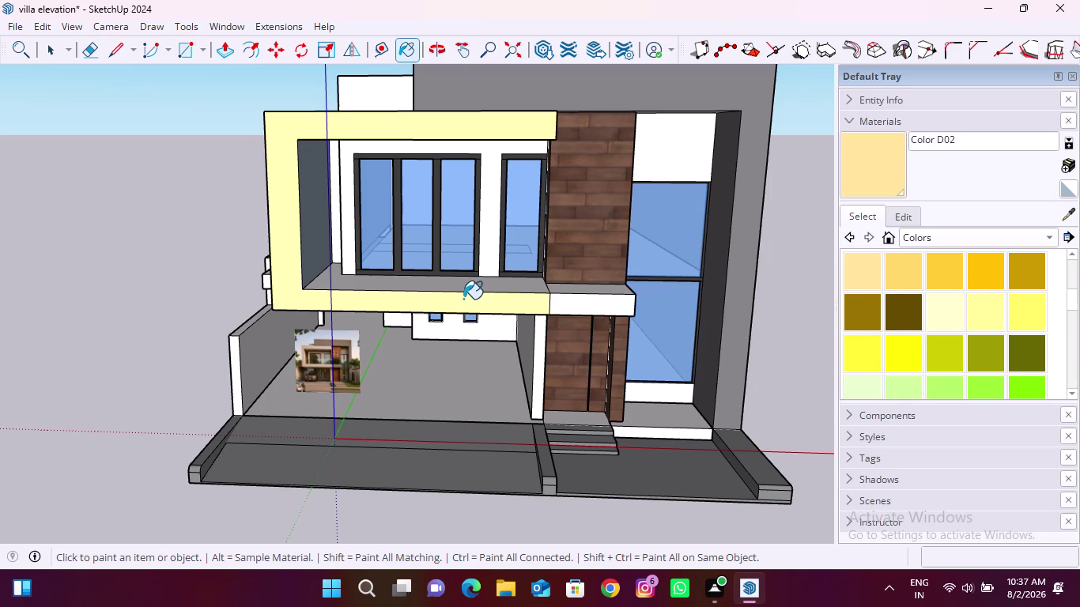
Switch to the Colors collection and try pale orange, then cream, on the front frame.
click(939, 313)
click(503, 301)
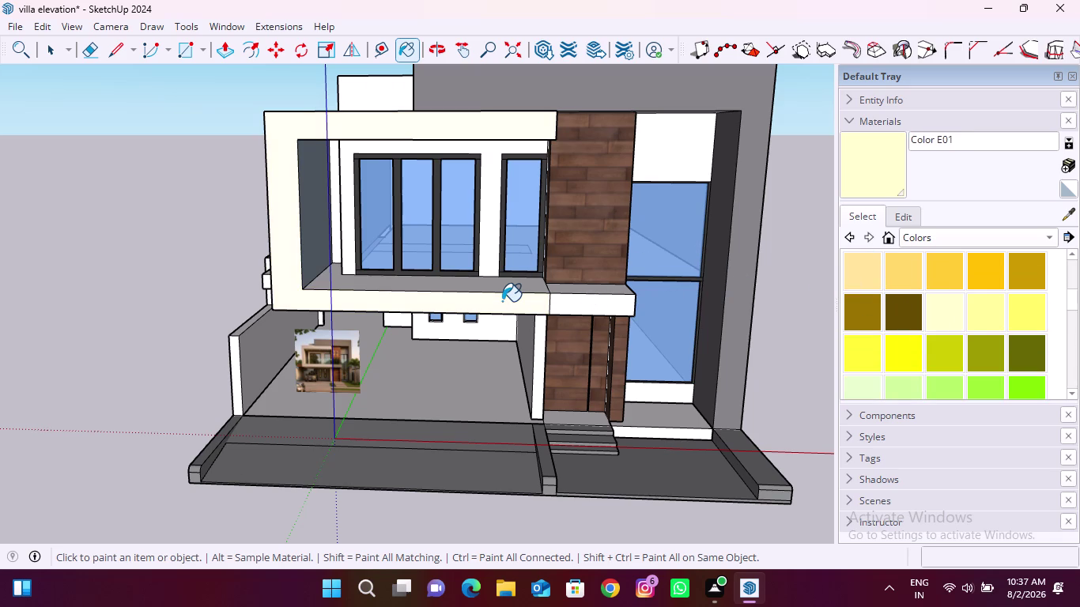
Paint the upper-floor front frame light yellow, then pick a medium grey colour.
click(971, 315)
click(987, 325)
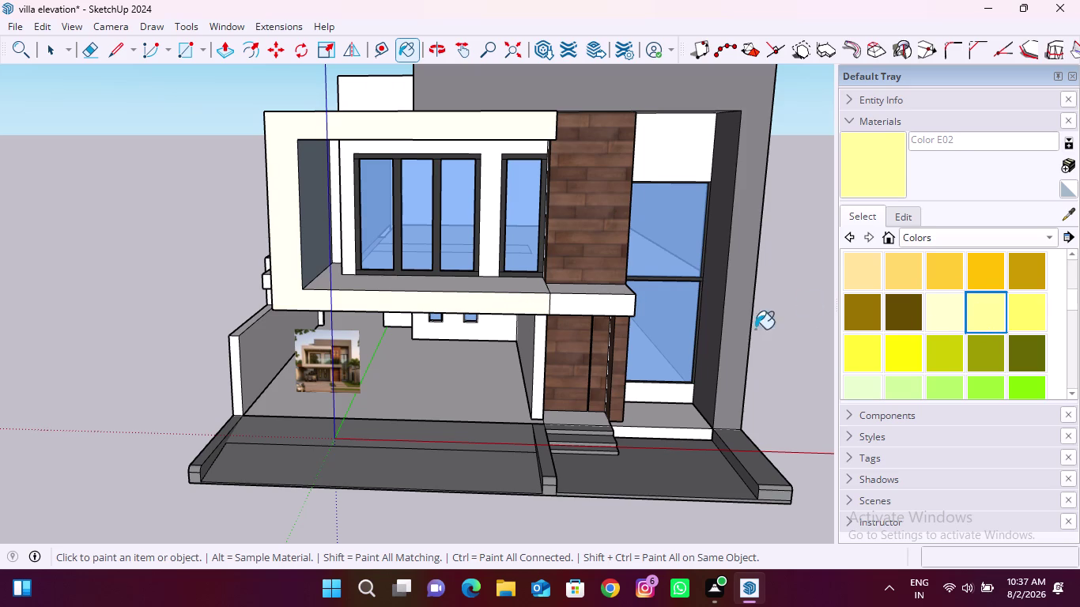
click(455, 306)
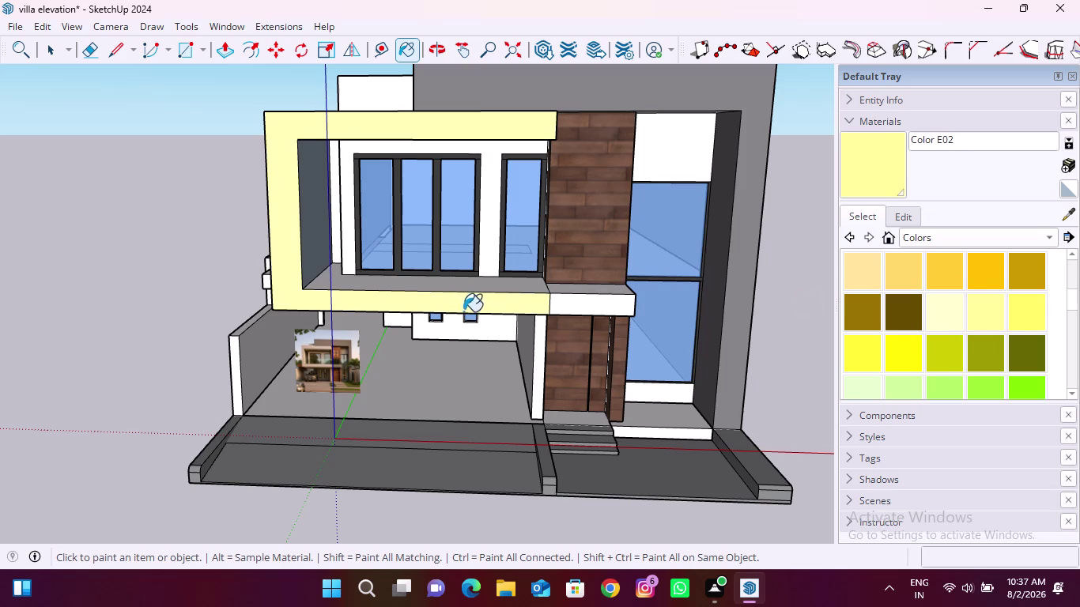
scroll(down, 3)
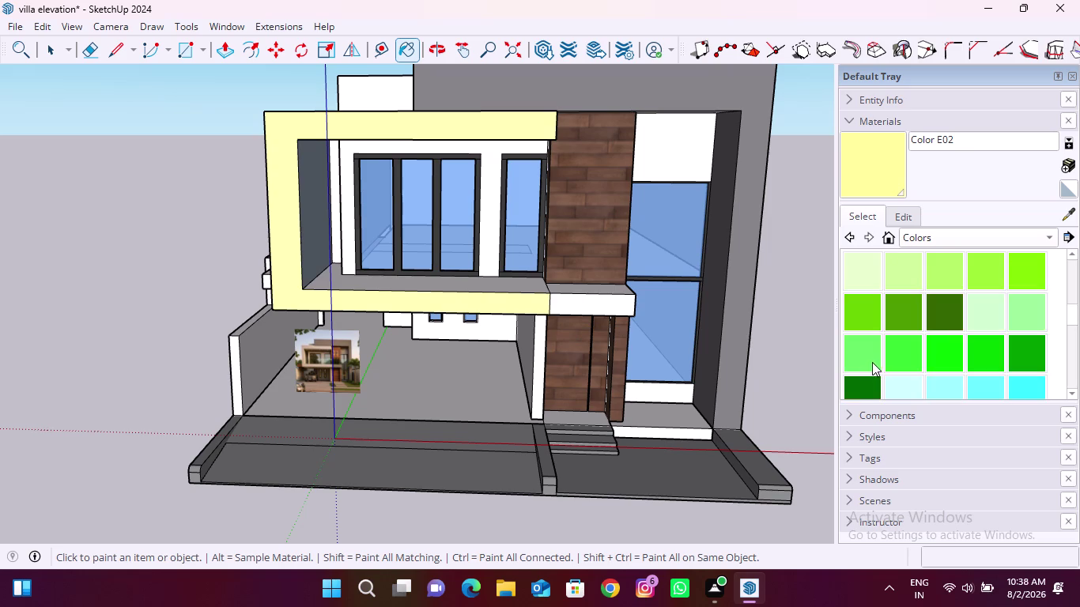
scroll(down, 3)
scroll(down, 3)
scroll(down, 3)
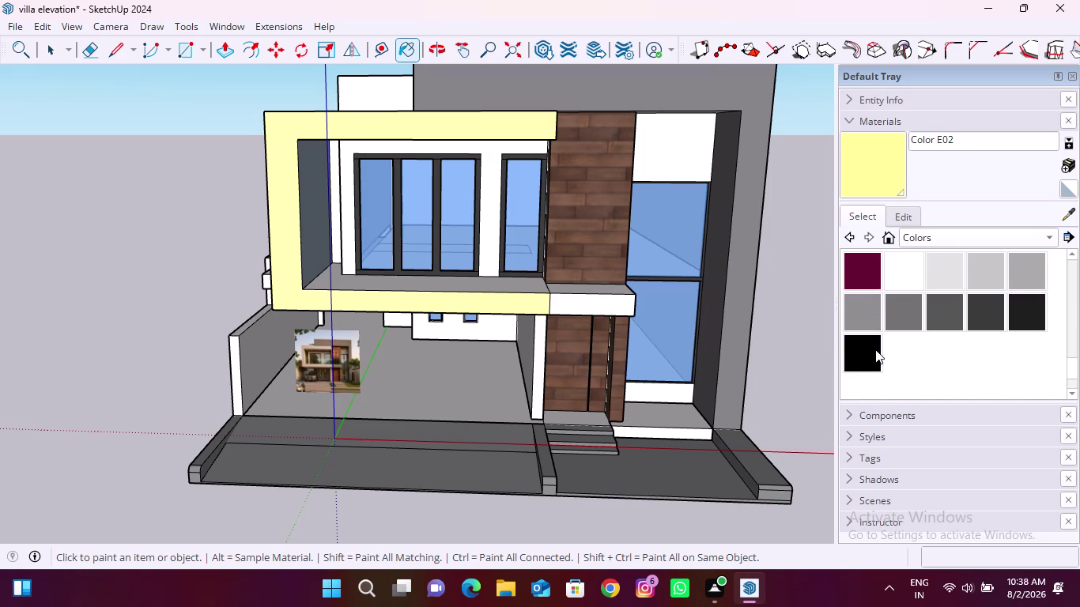
click(903, 317)
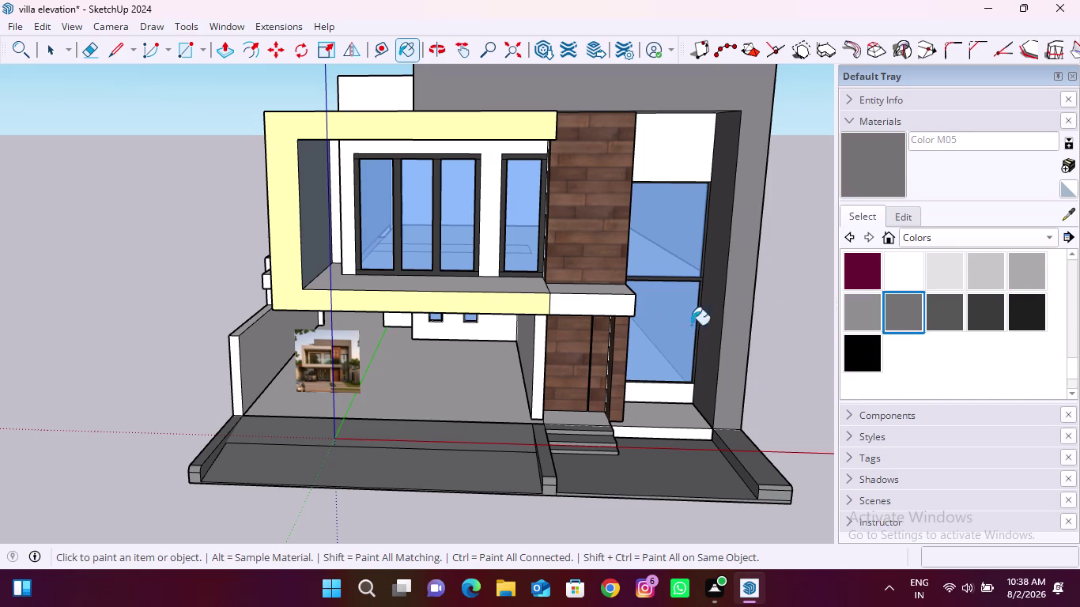
Paint the ledge beneath the brick column grey and orbit toward the entrance.
click(597, 305)
middle_drag(597, 299, 592, 363)
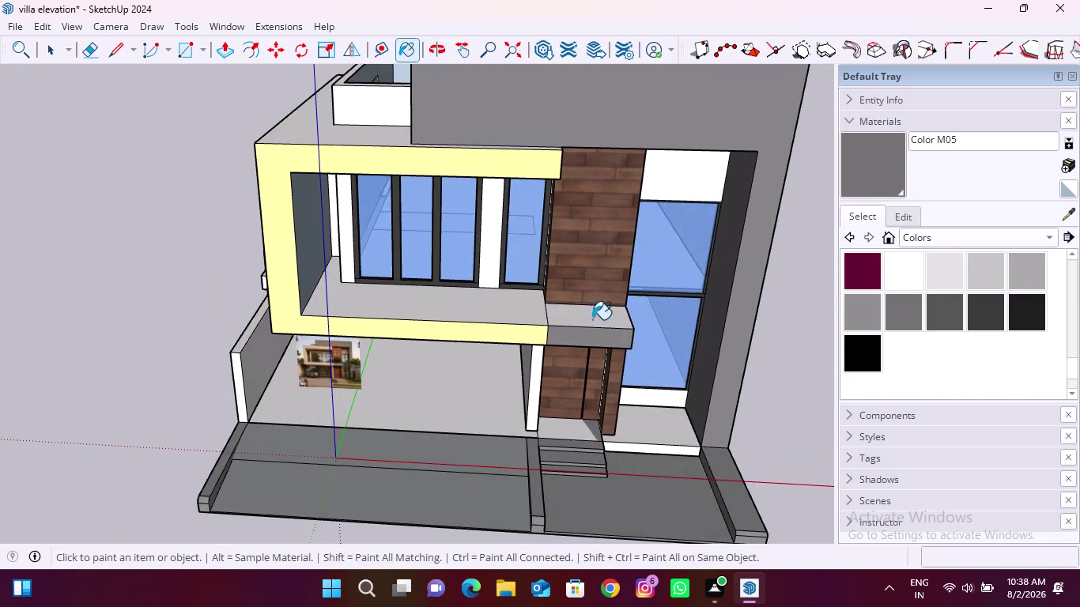
scroll(up, 3)
click(592, 319)
middle_drag(590, 355, 617, 253)
middle_drag(608, 305, 606, 282)
scroll(up, 3)
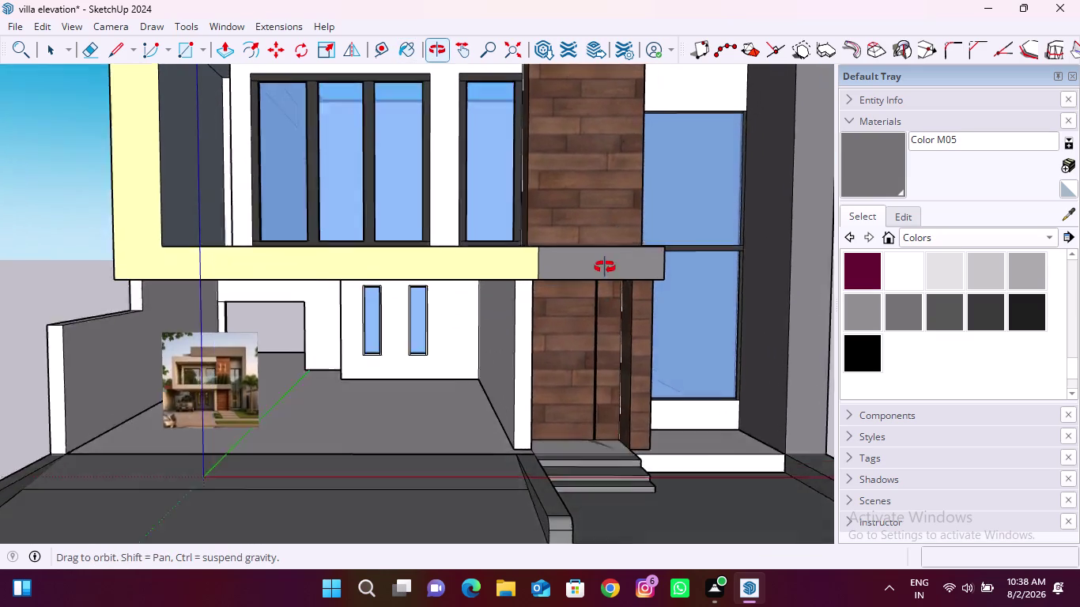
middle_drag(606, 283, 600, 216)
scroll(up, 3)
Orbit around the villa front to inspect the ledge from several angles.
click(588, 237)
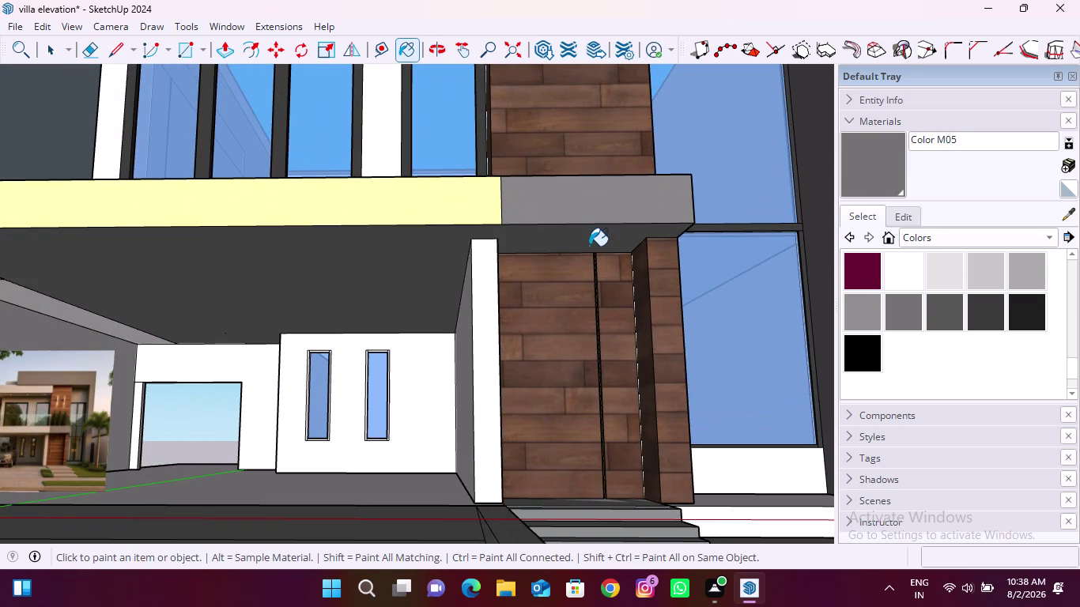
scroll(down, 3)
middle_drag(519, 293, 517, 325)
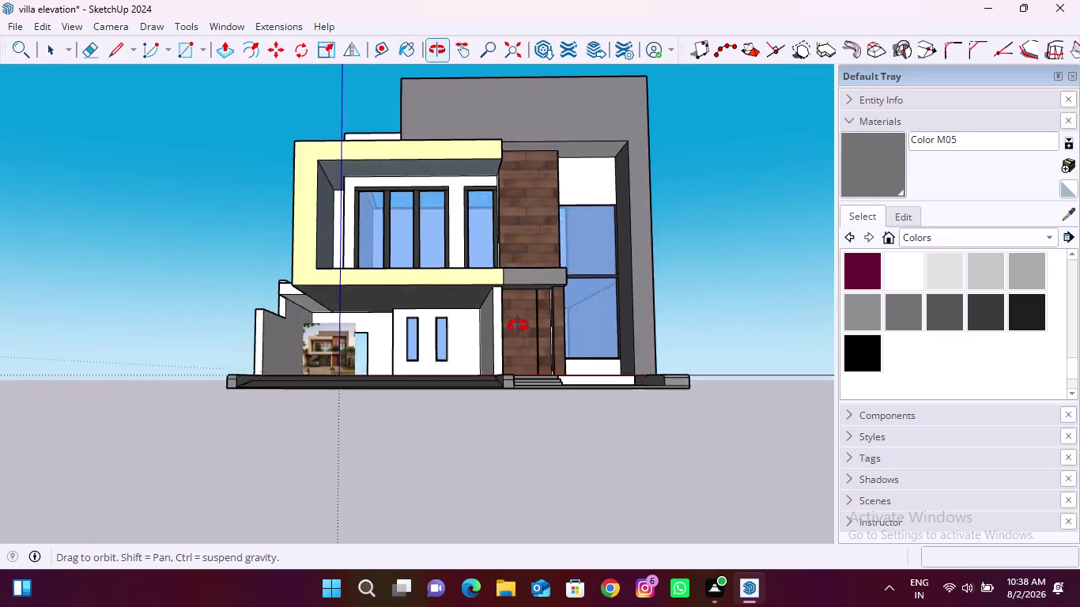
middle_drag(518, 325, 518, 370)
scroll(up, 3)
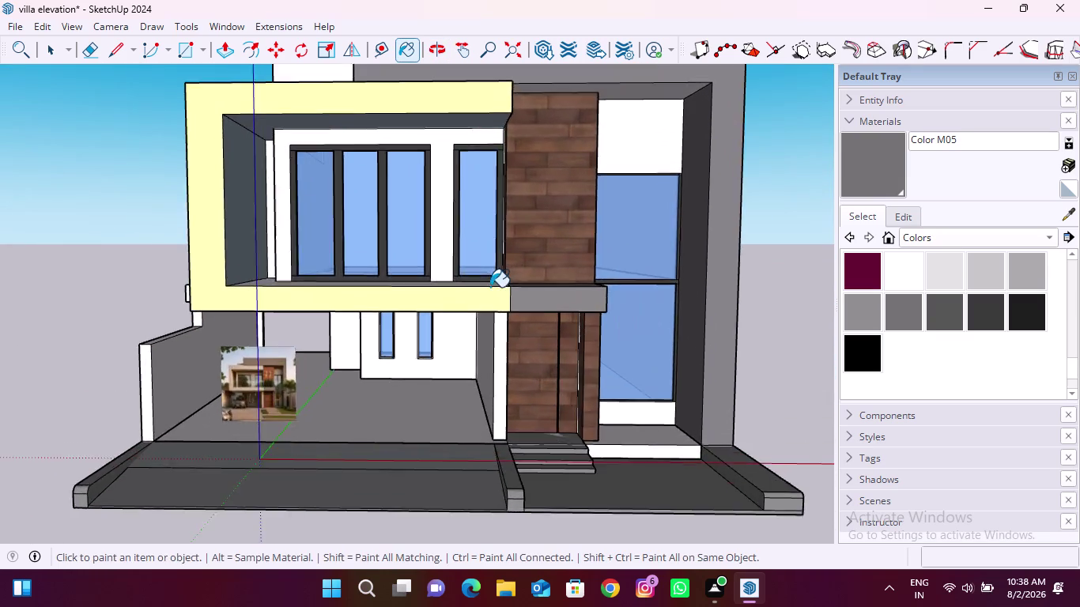
scroll(up, 3)
middle_drag(499, 349, 527, 213)
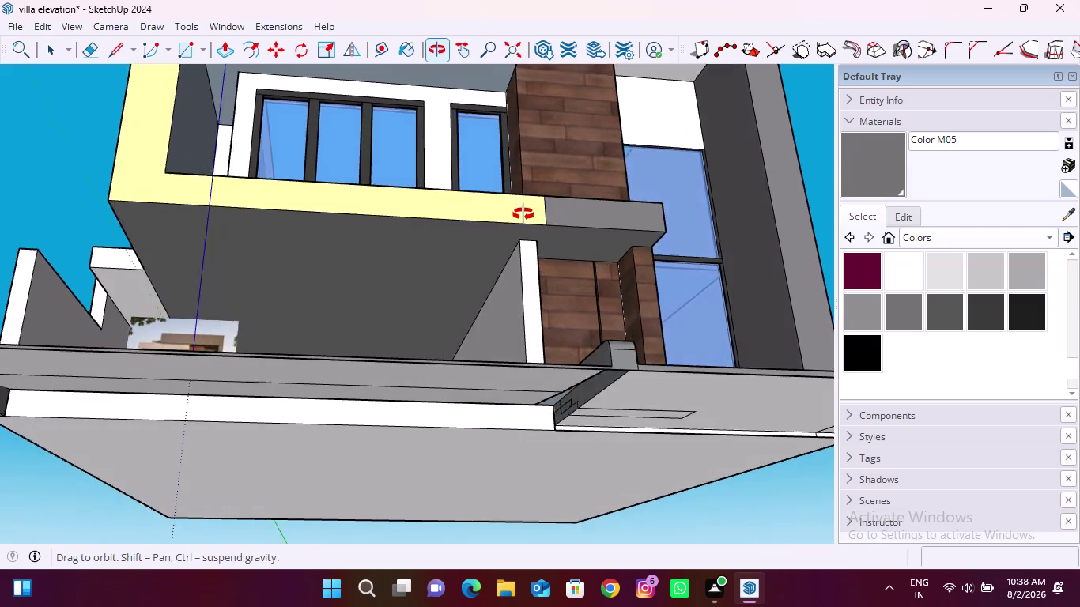
middle_drag(527, 213, 519, 412)
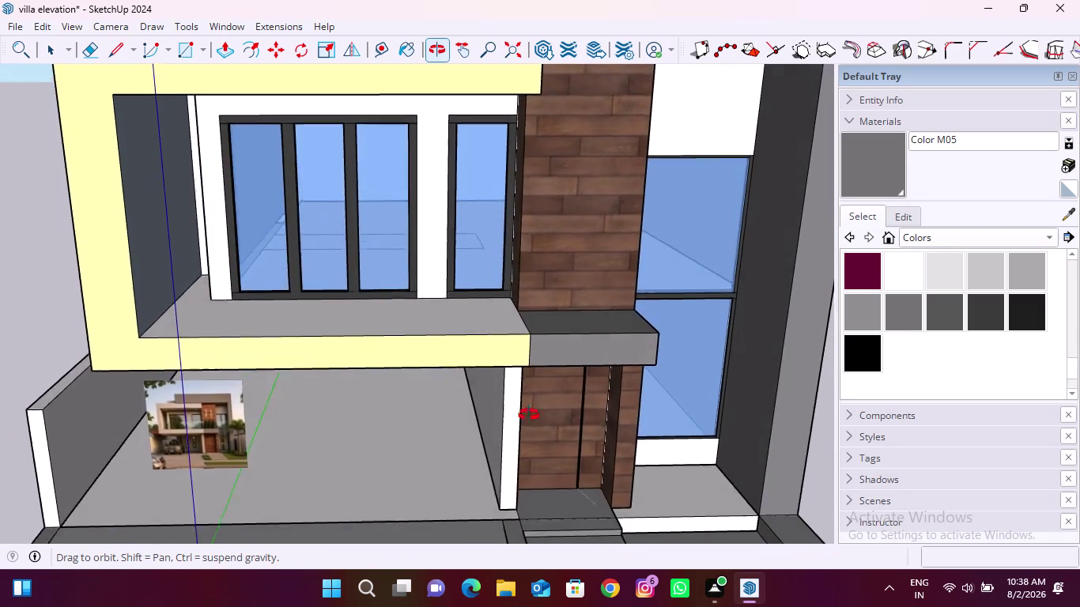
middle_drag(519, 413, 564, 413)
scroll(down, 3)
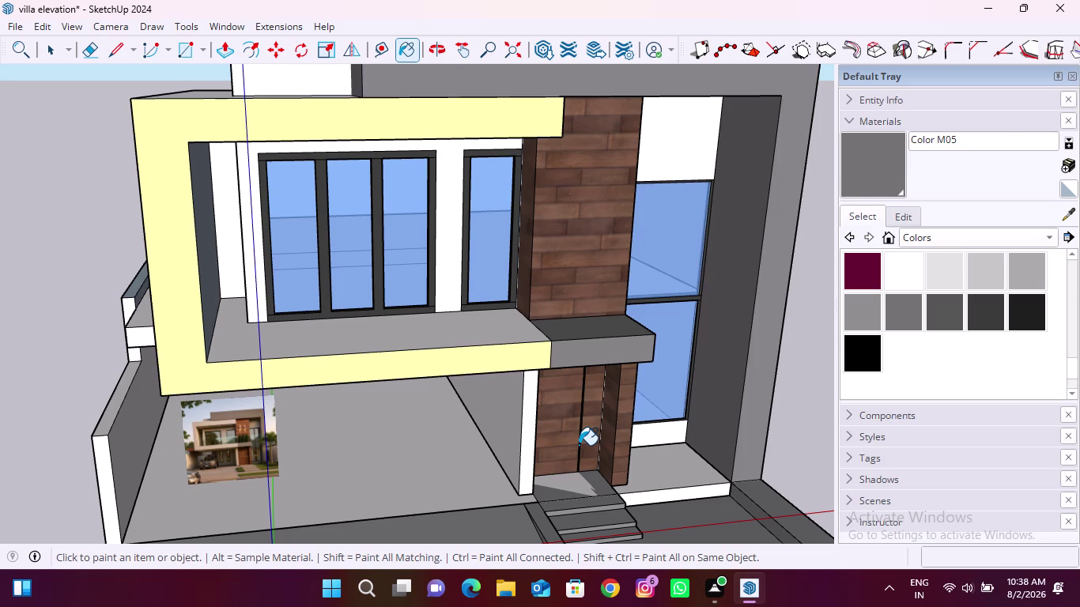
Switch to the Tile materials collection and start creating a new material.
click(1047, 242)
click(876, 358)
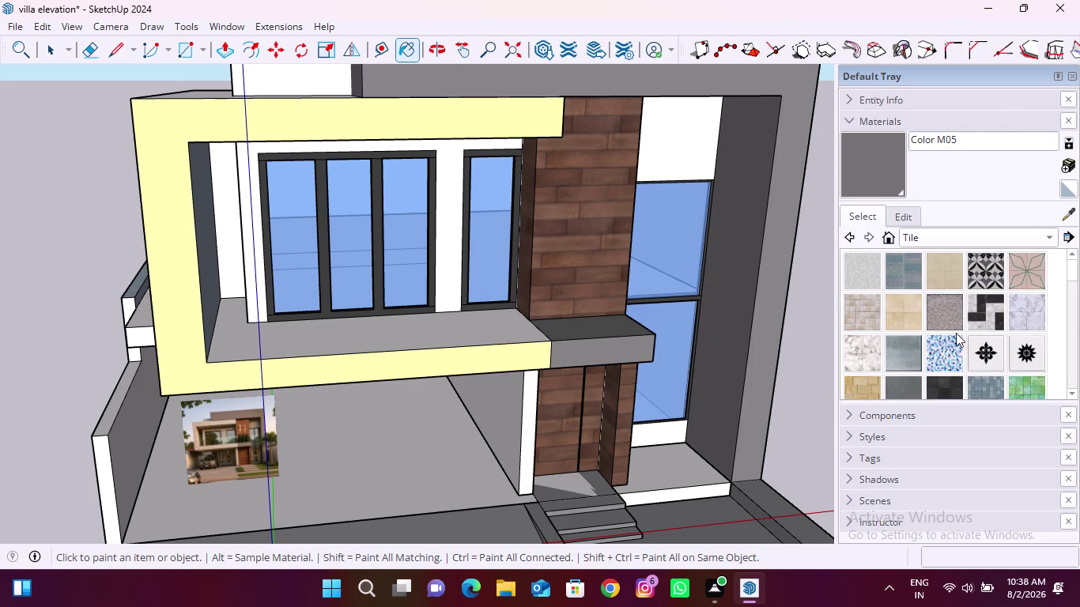
scroll(down, 3)
scroll(up, 3)
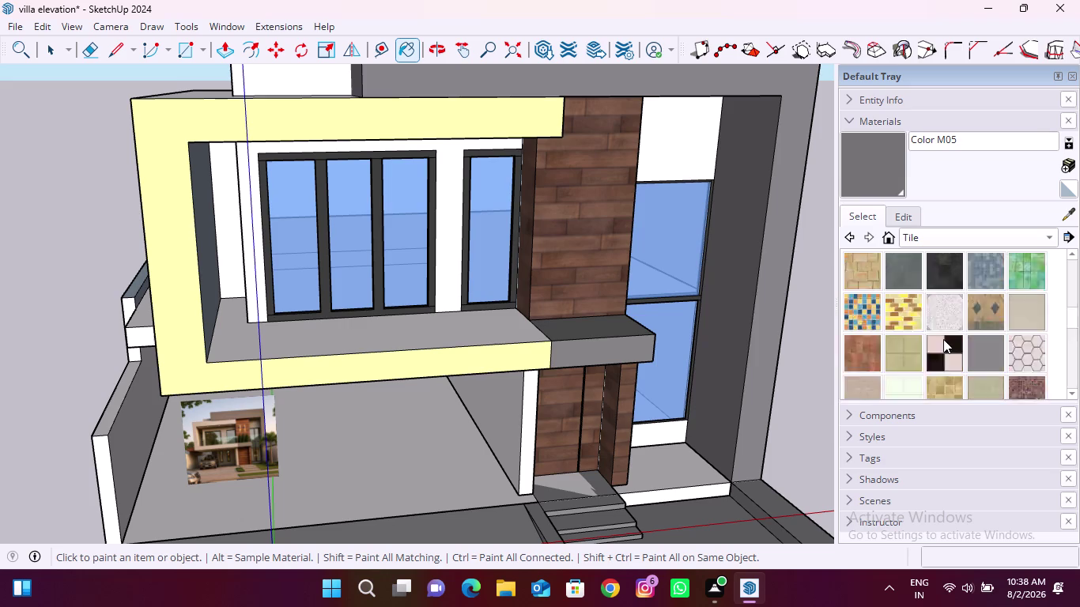
scroll(up, 3)
scroll(up, 3)
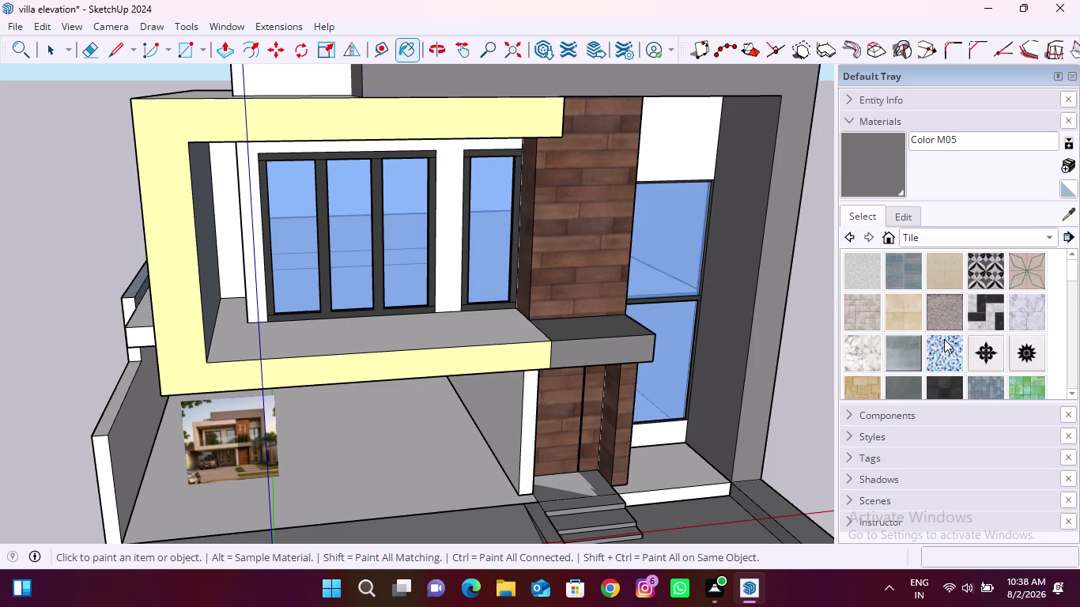
click(1070, 169)
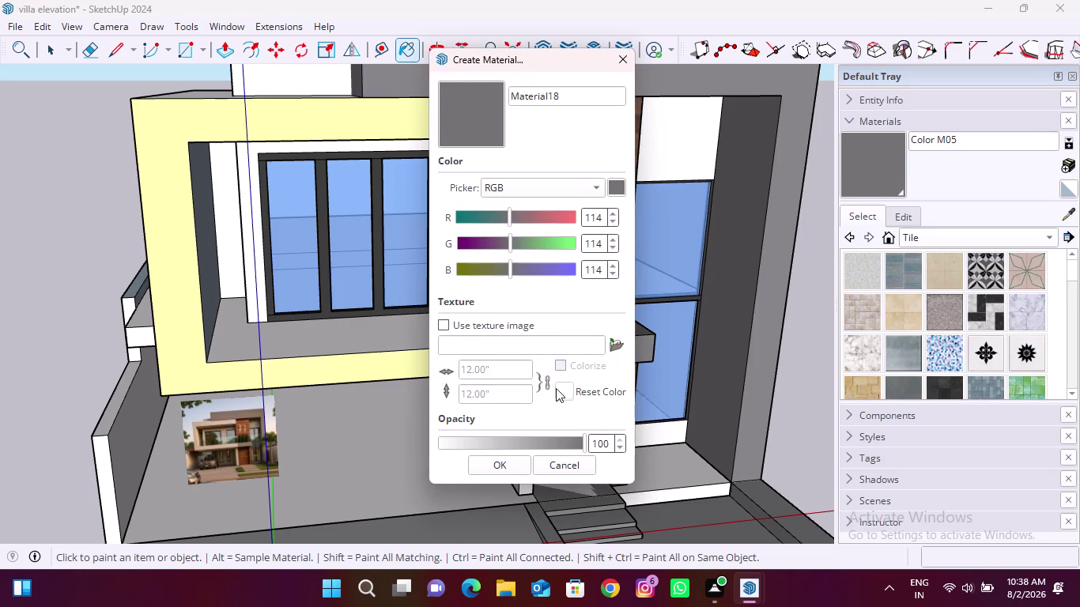
Load the grey stone image 'download (1)' from Pictures > Designs of Textures > Tiles.
click(618, 350)
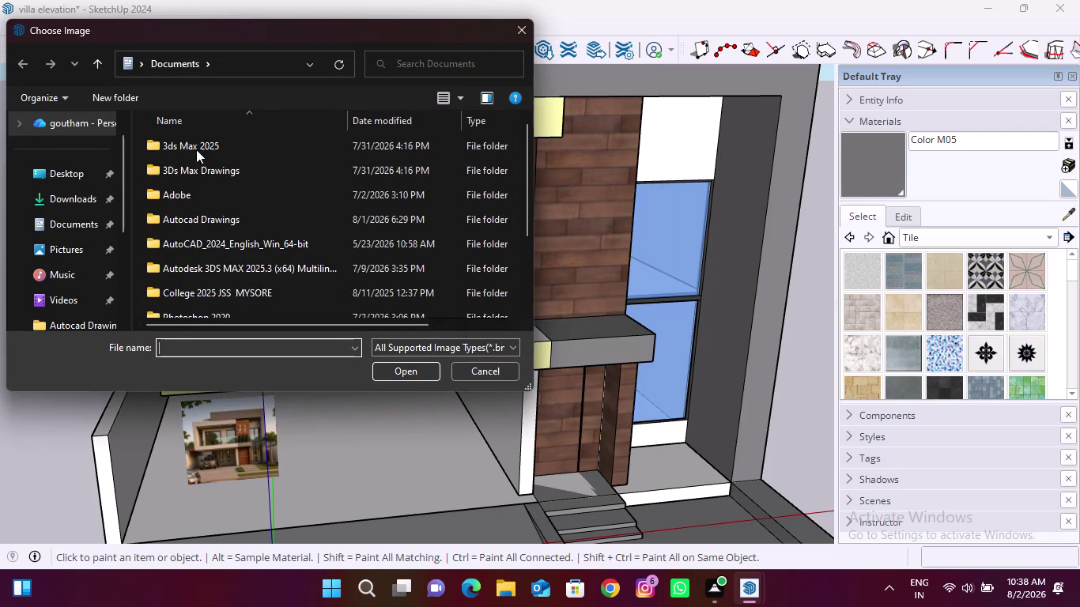
click(75, 241)
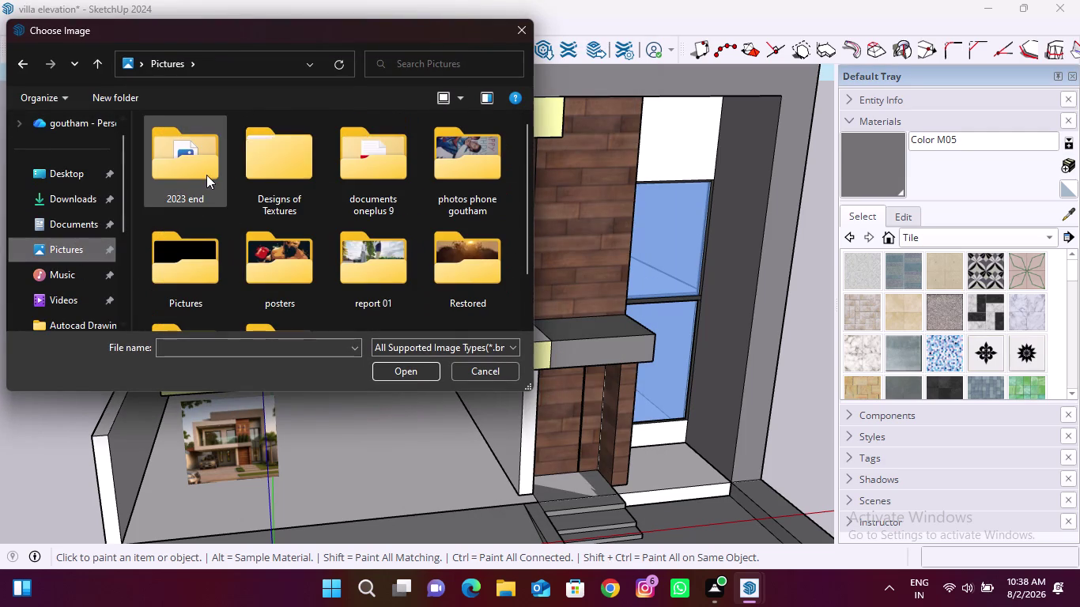
double_click(263, 166)
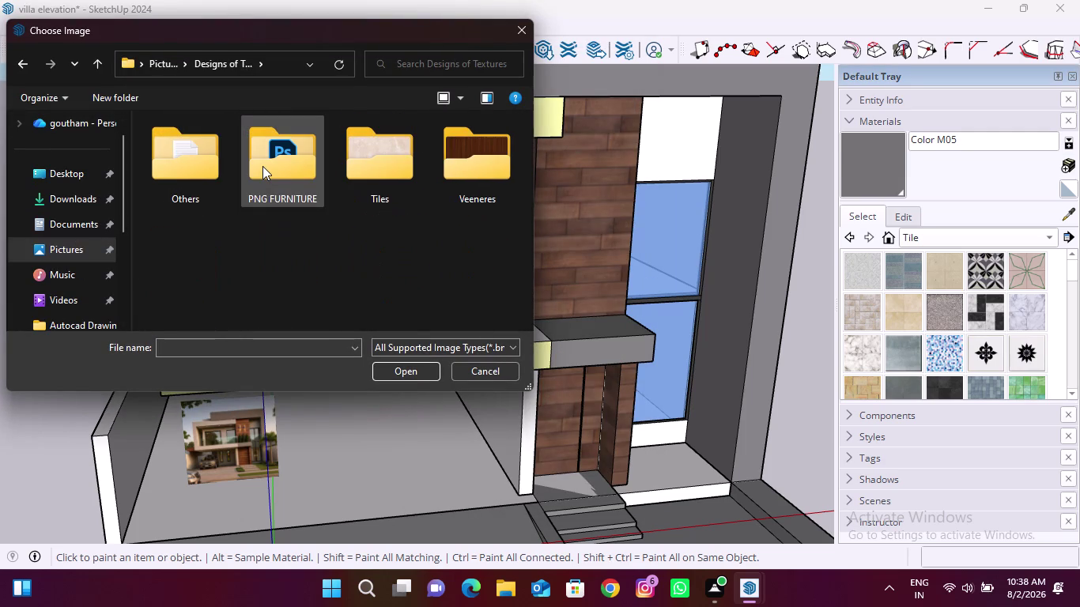
double_click(355, 172)
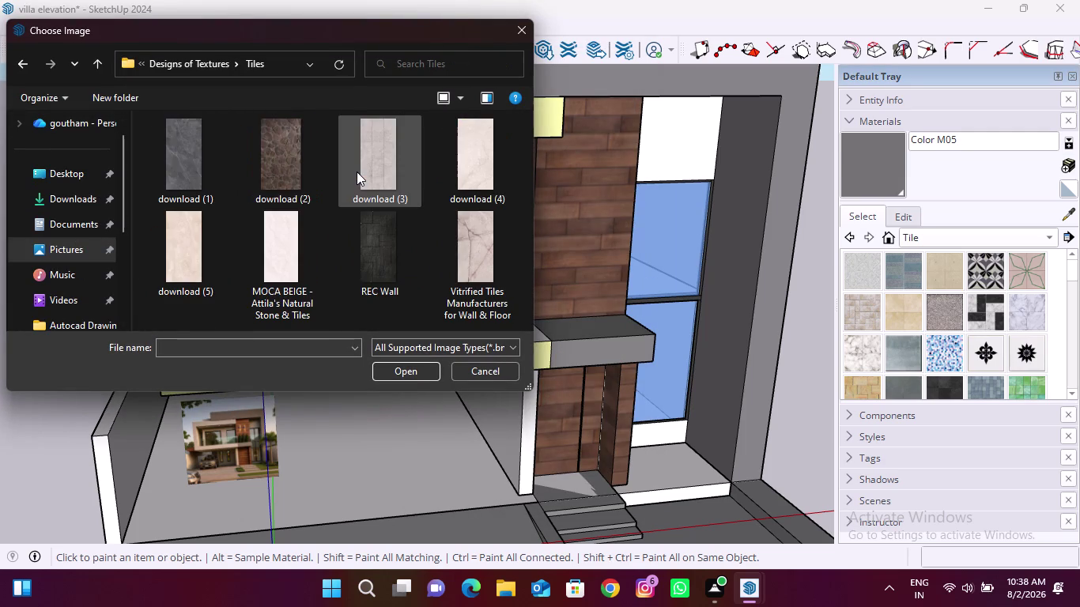
scroll(down, 3)
click(189, 245)
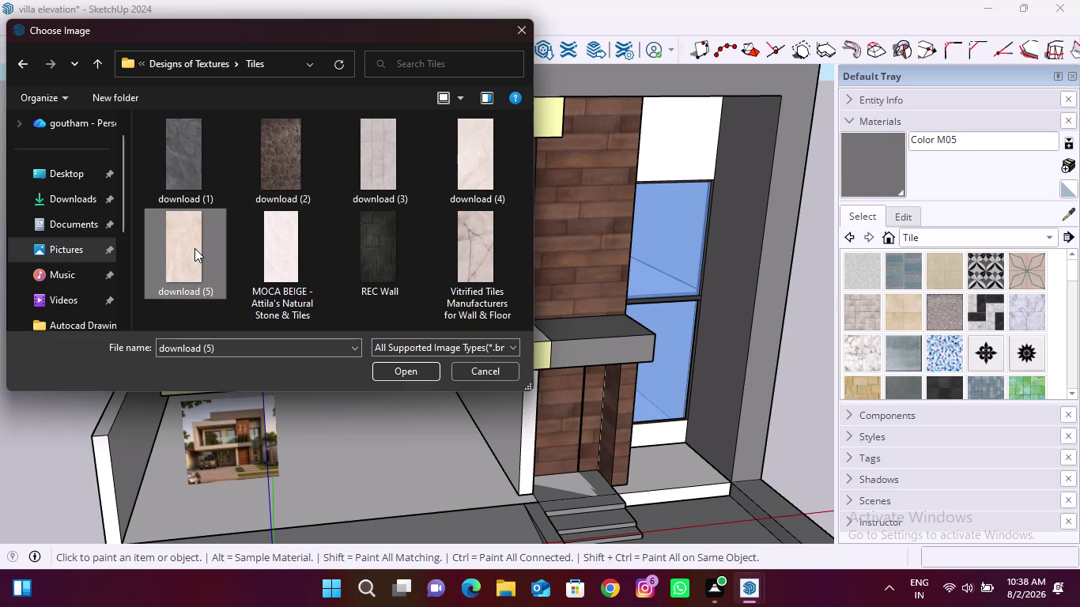
click(198, 178)
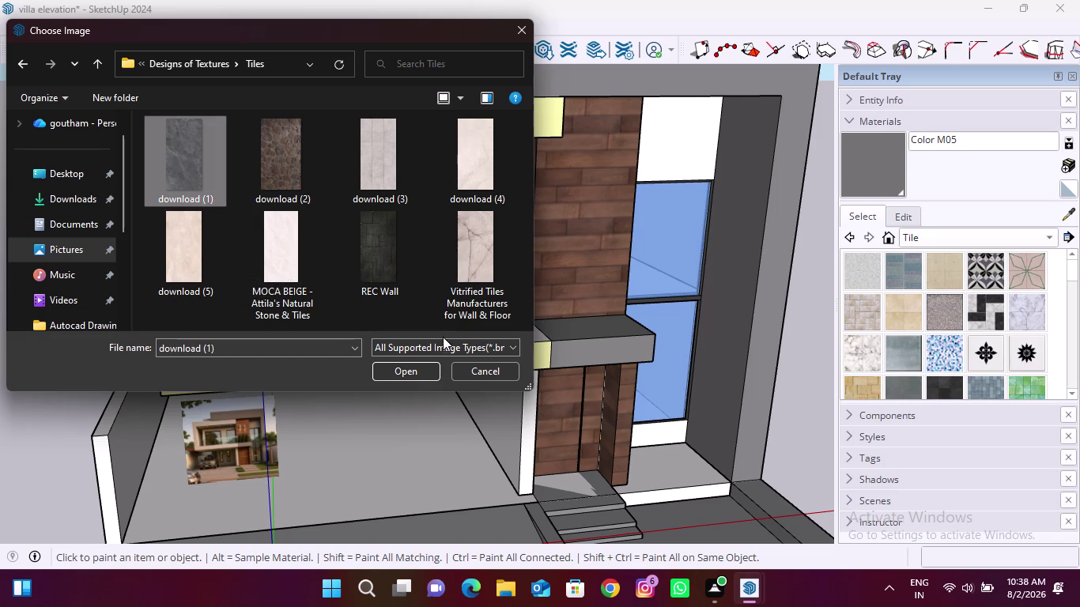
click(397, 369)
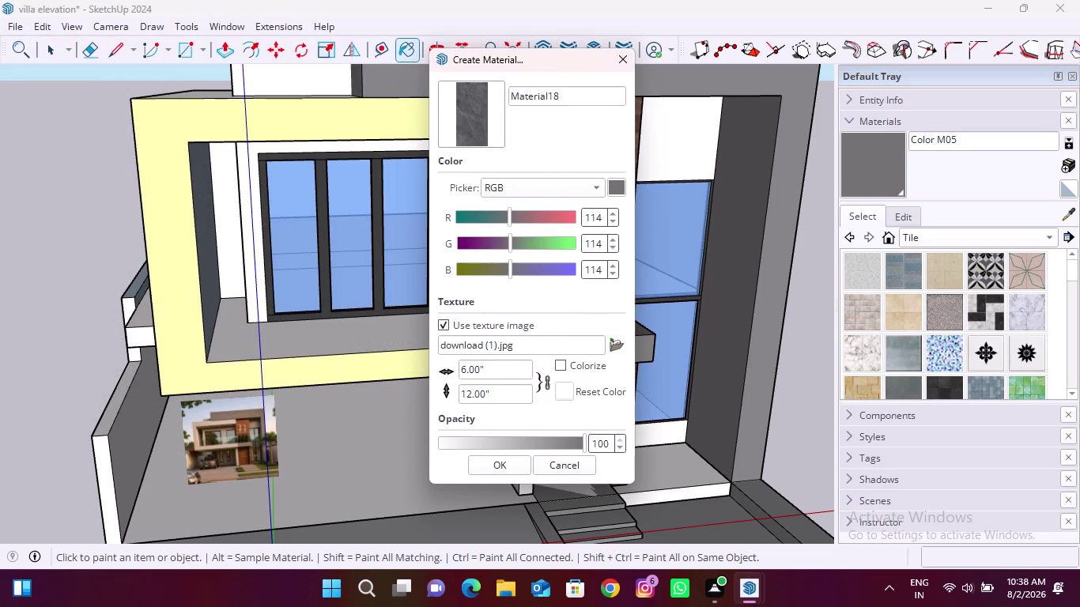
Set the texture width and height to 2' and create the material.
drag(505, 368, 431, 368)
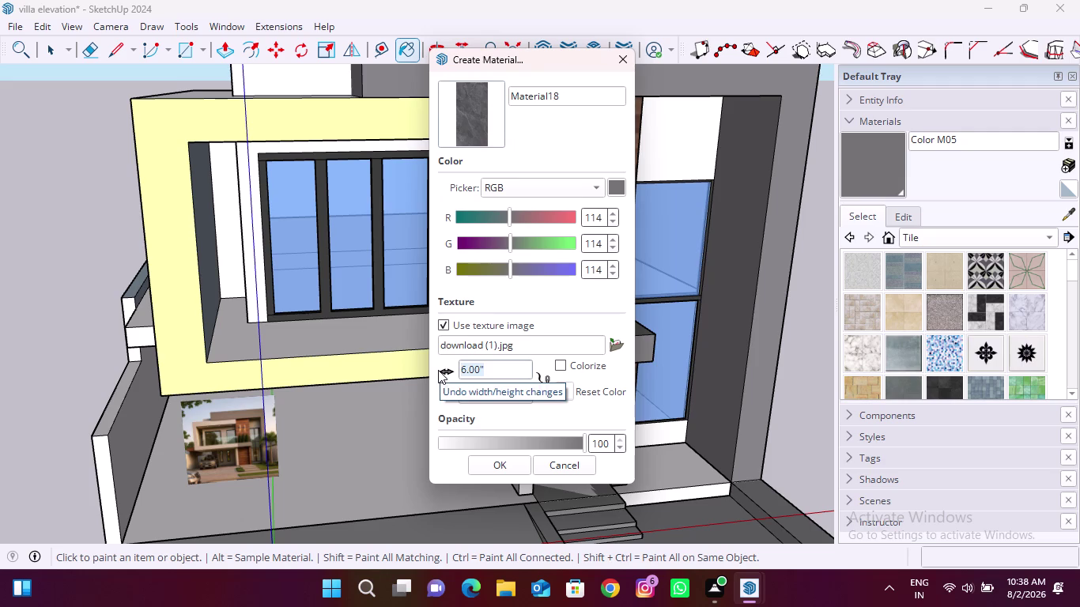
key(2)
key(apostrophe)
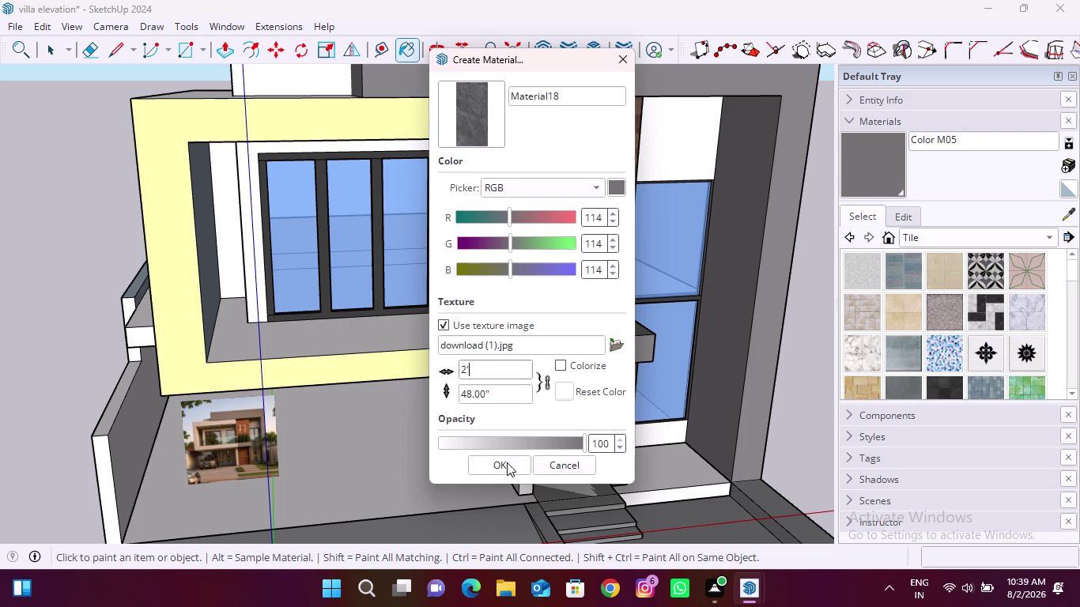
click(547, 382)
drag(511, 394, 441, 401)
text(2)
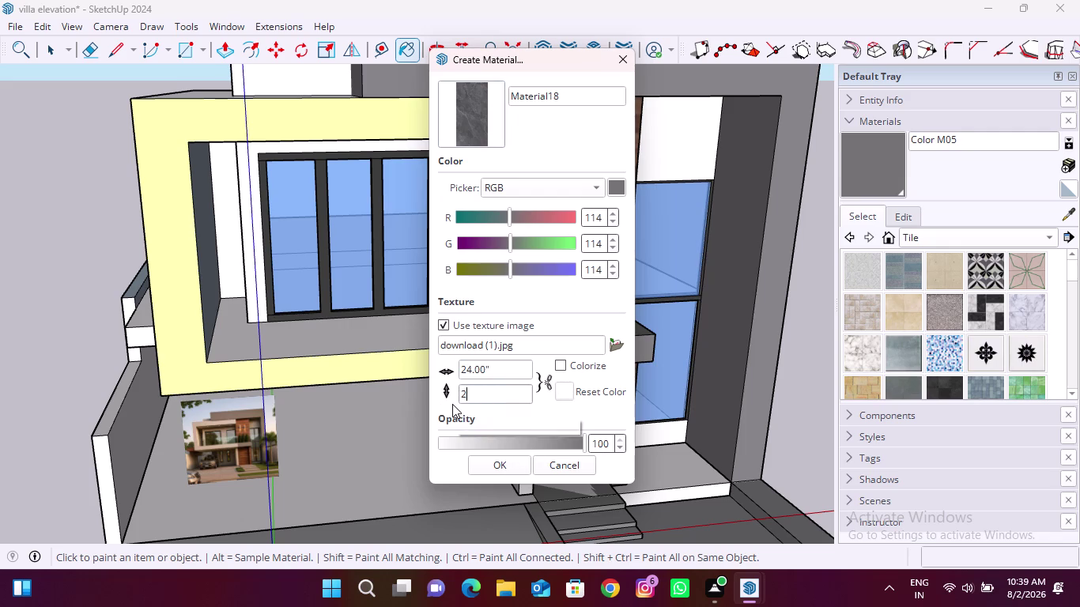
text(')
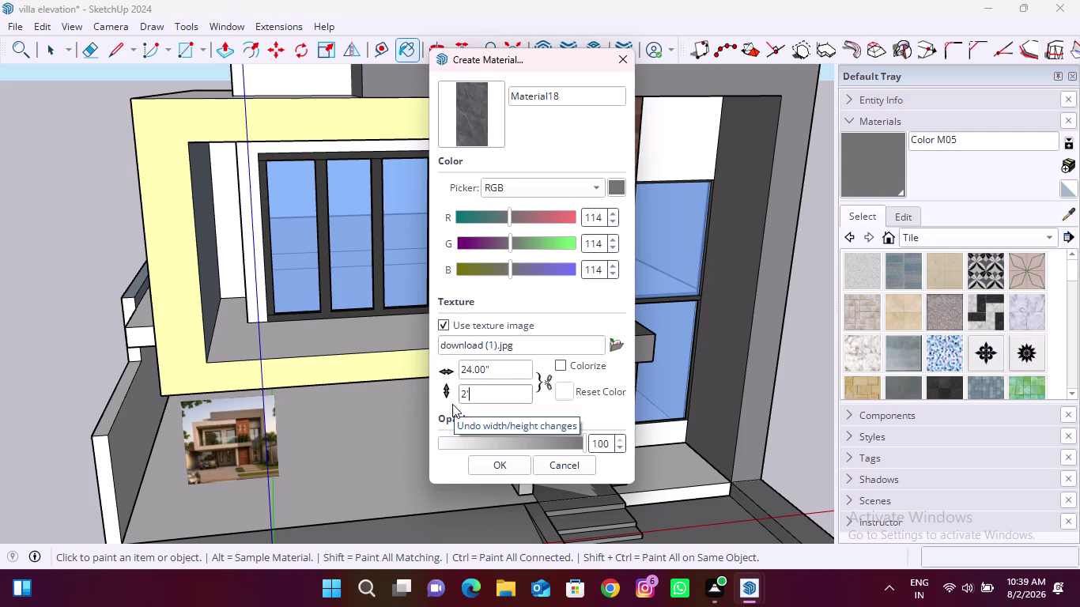
click(518, 466)
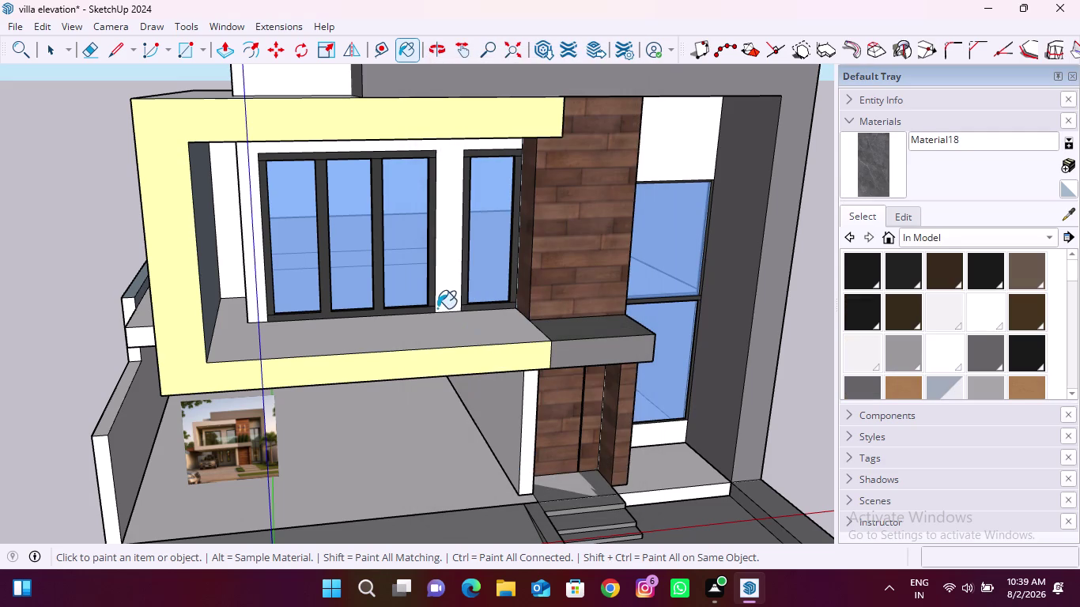
Paint the balcony floor with the new stone material and orbit to view it.
click(419, 332)
middle_drag(414, 338, 383, 417)
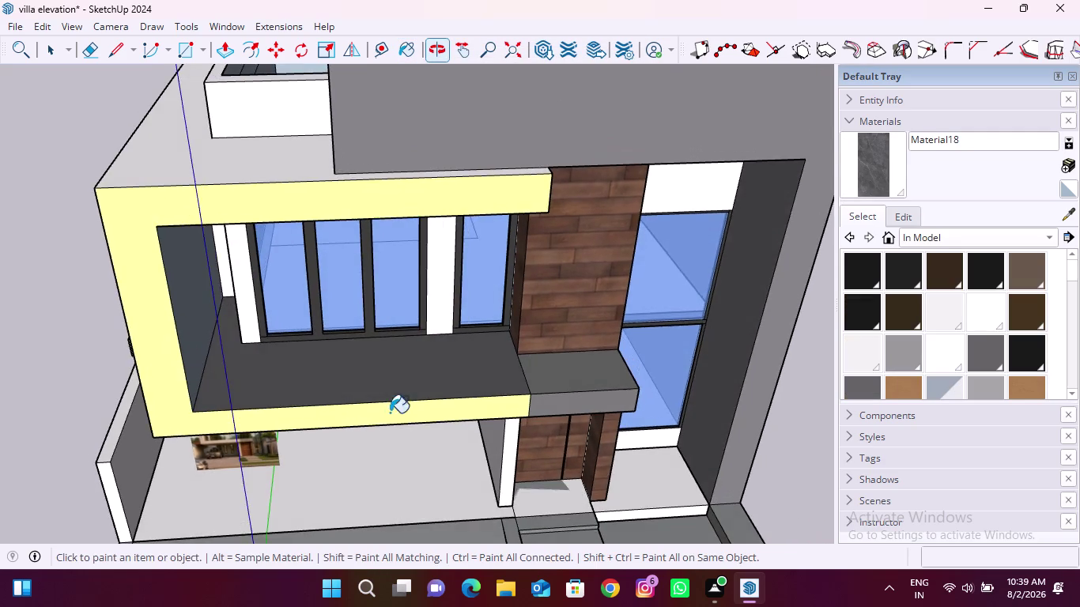
scroll(up, 3)
click(879, 179)
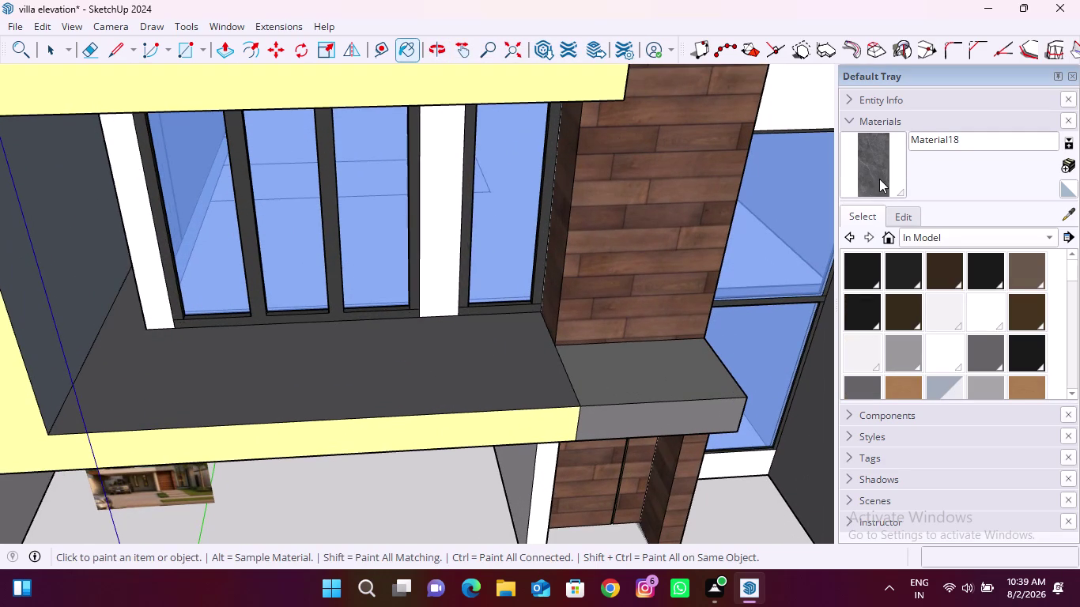
click(476, 355)
Re-create the stone material with a 10" texture width and apply it.
click(1070, 163)
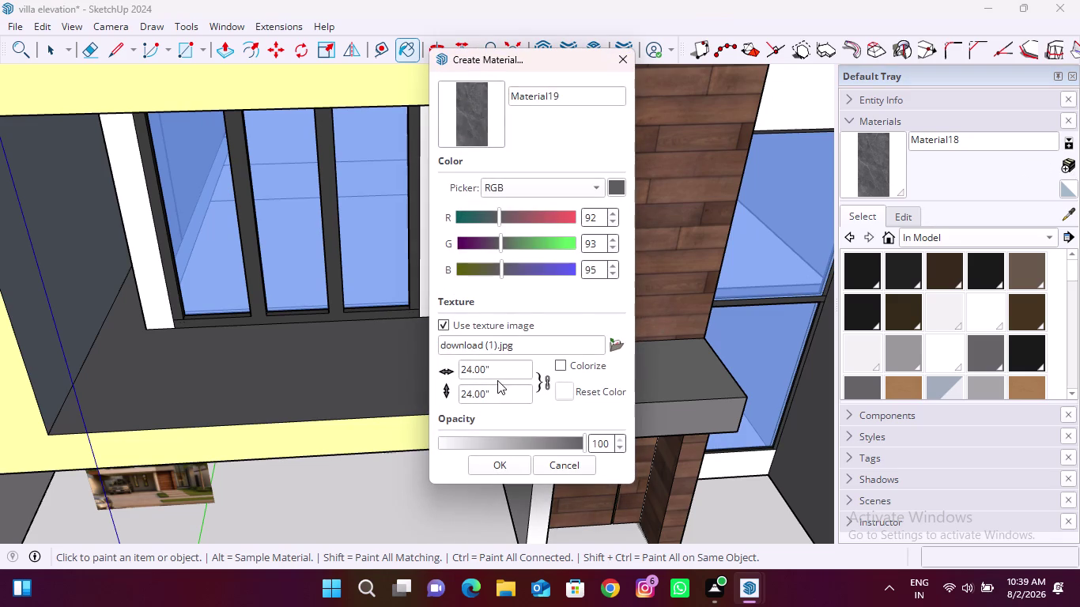
drag(503, 370, 441, 374)
text(1)
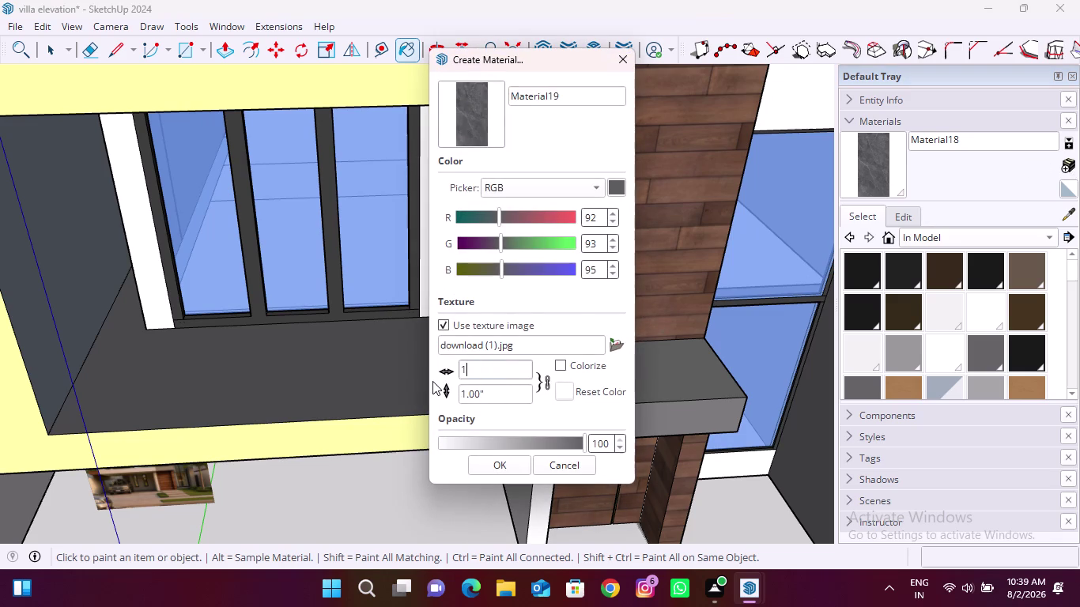
text(0)
click(510, 463)
click(862, 179)
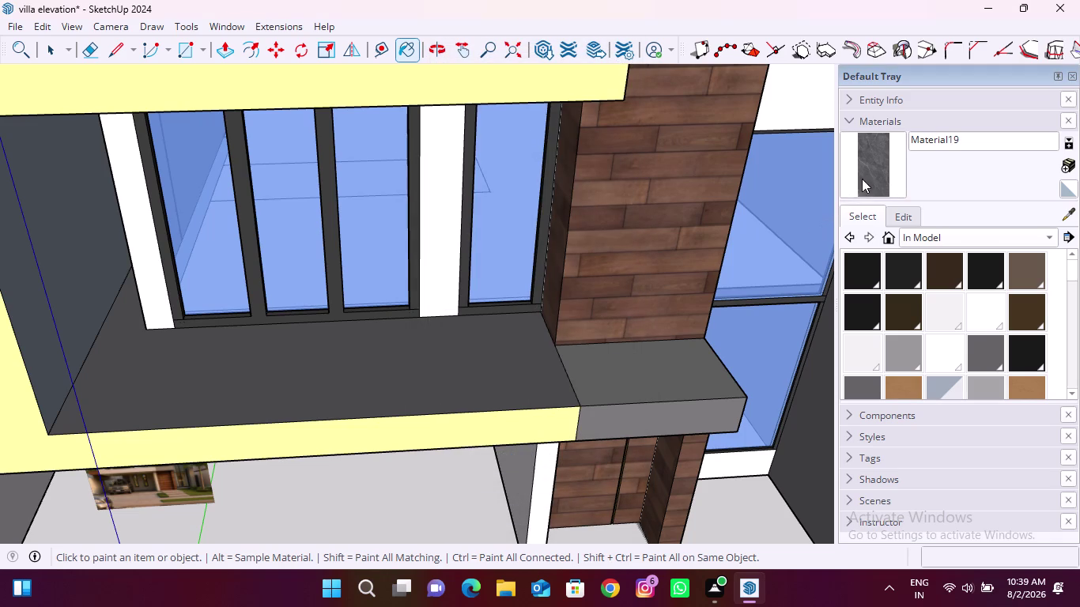
click(390, 367)
double_click(395, 368)
click(876, 172)
Create a 500"-wide version of the stone material and paint the balcony floor.
click(1072, 168)
drag(509, 372, 436, 372)
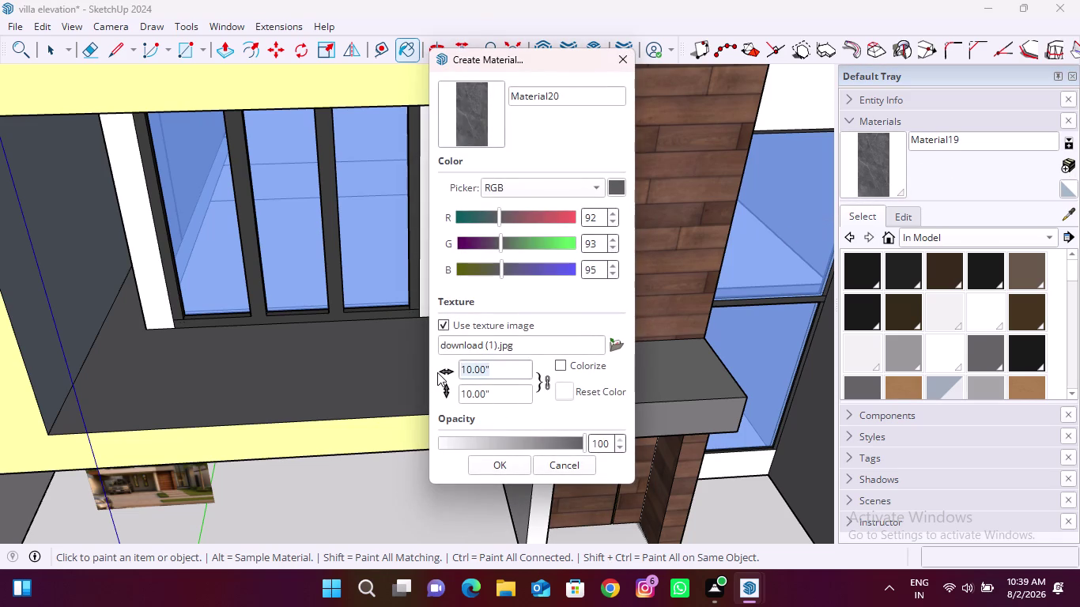
text(500)
click(505, 467)
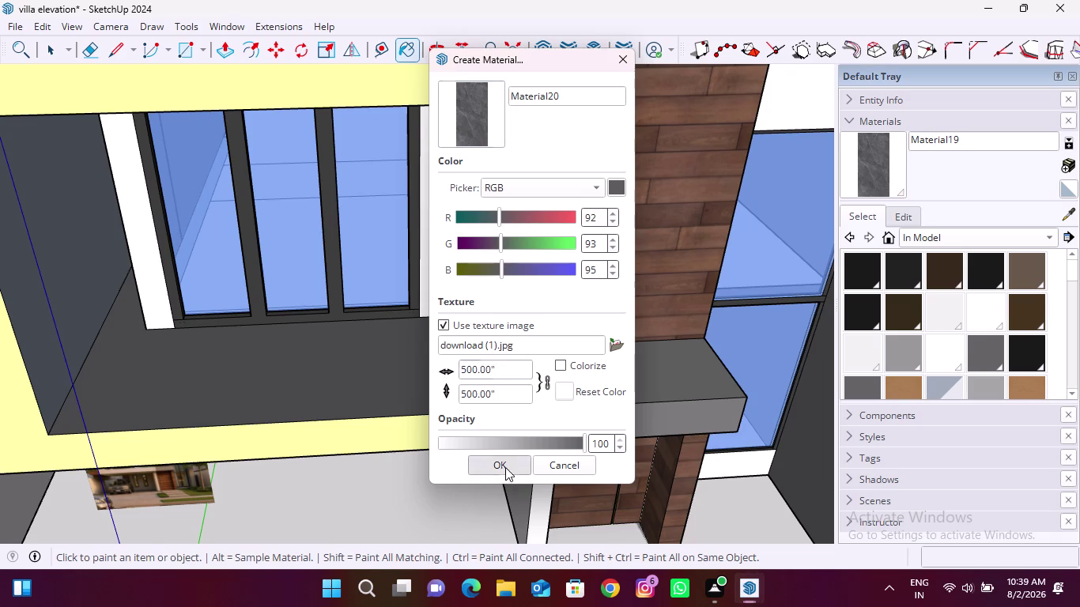
click(497, 365)
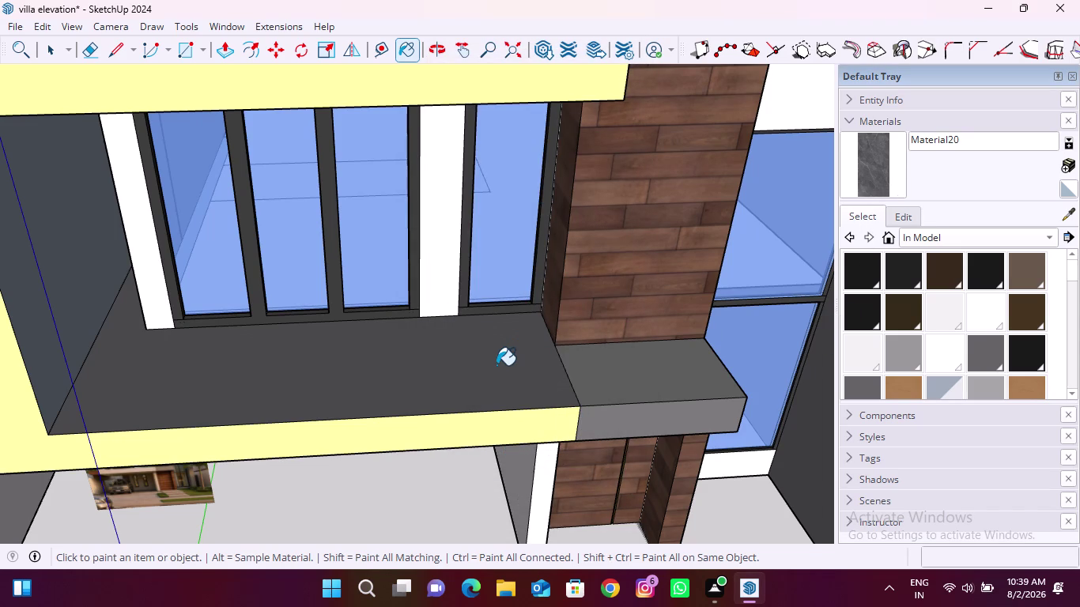
click(886, 171)
Create a 2500"-wide stone material and repaint the balcony floor with it.
click(1072, 156)
drag(511, 373, 422, 374)
text(25)
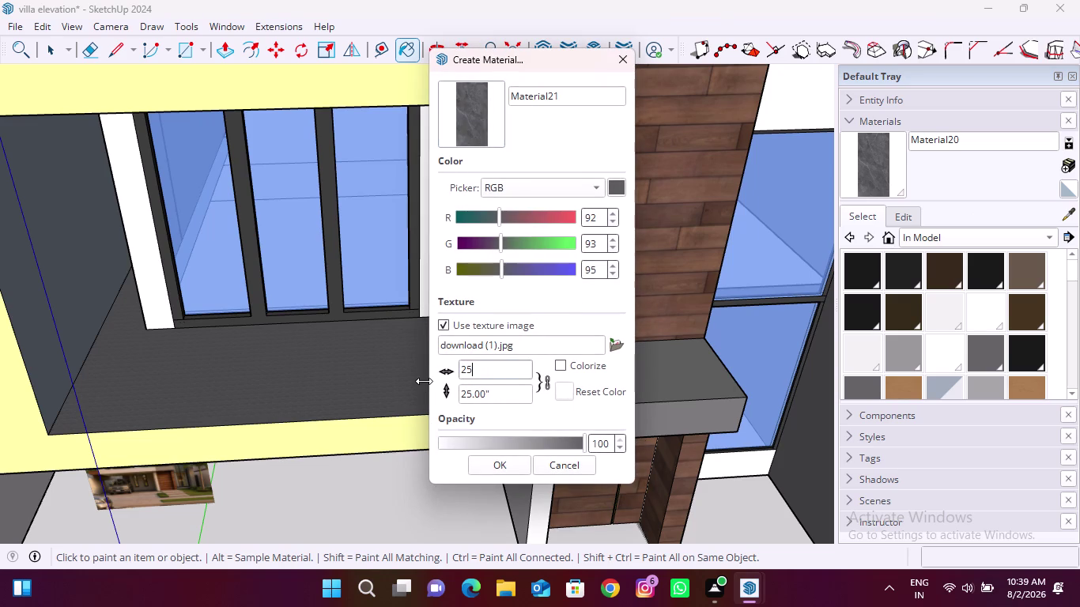
text(00)
click(493, 480)
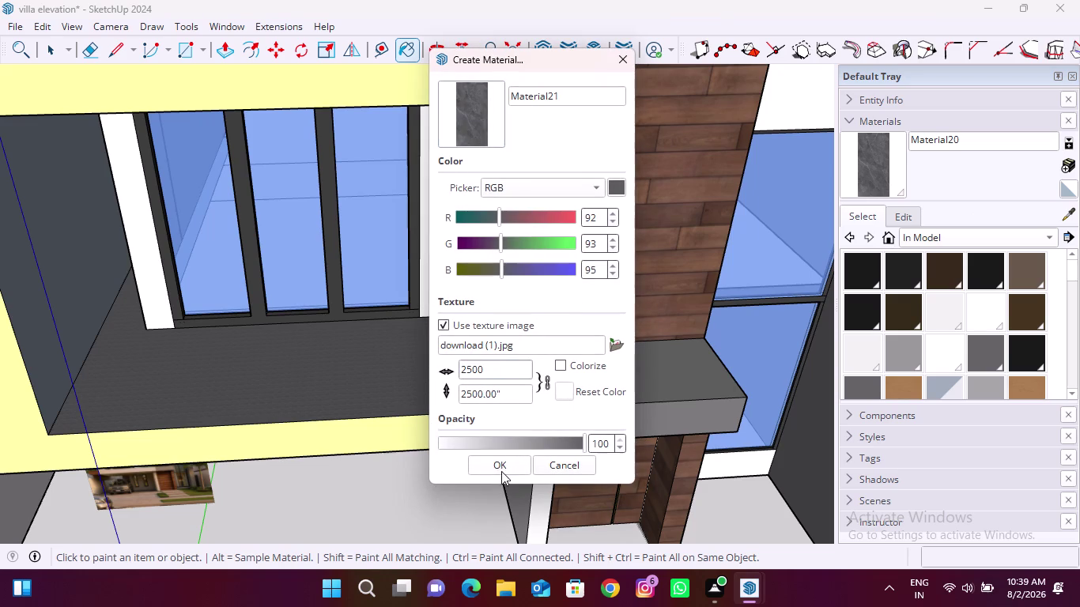
click(504, 464)
click(886, 175)
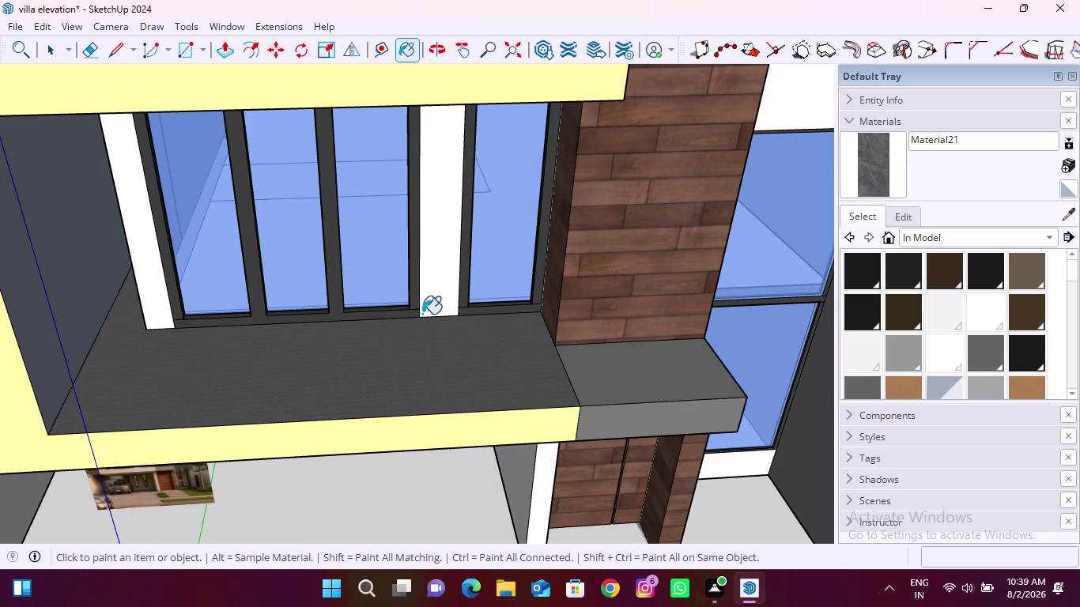
click(382, 366)
Create a 10000"-wide marble material and repaint the balcony floor.
click(1074, 163)
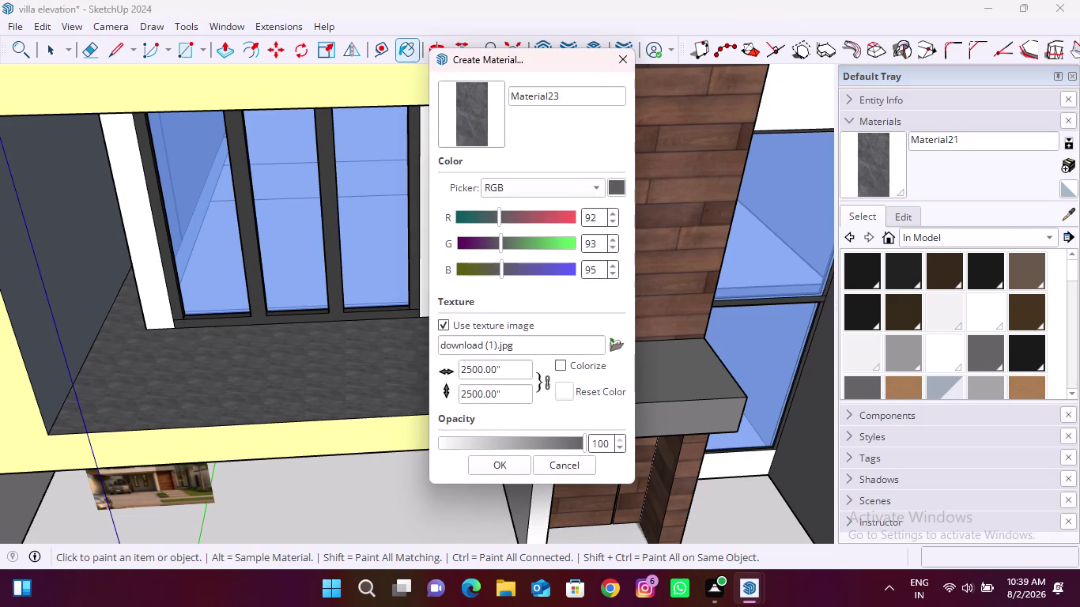
drag(510, 371, 427, 372)
text(1)
text(0000)
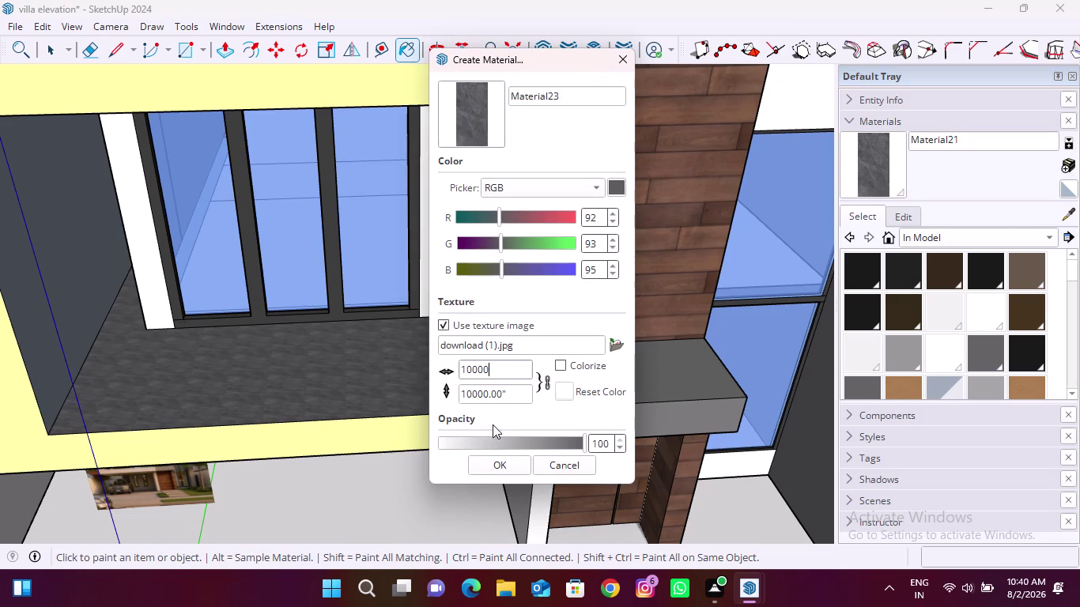
click(503, 460)
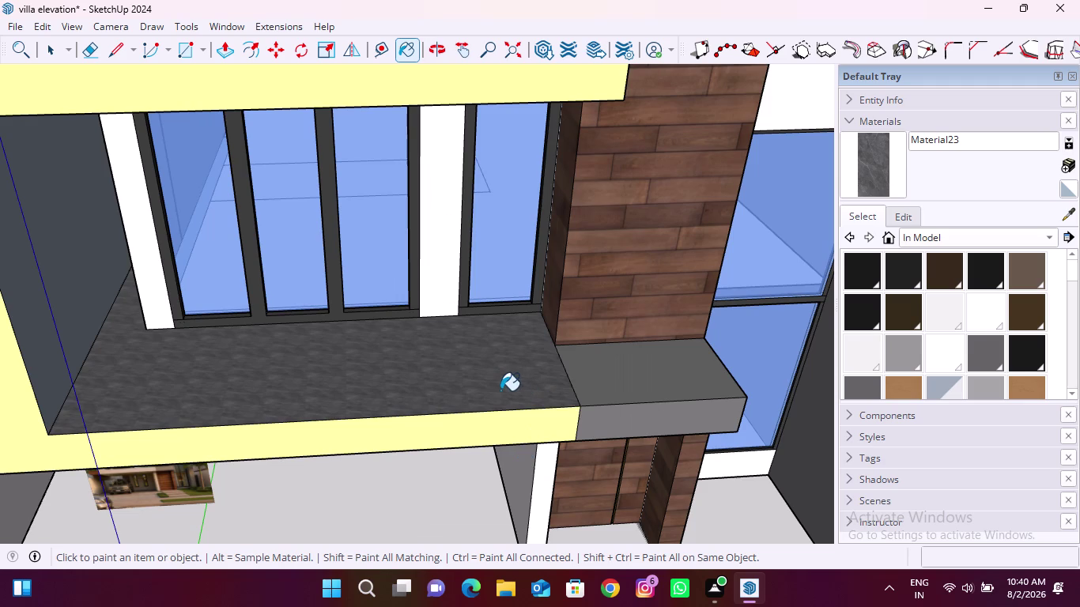
click(500, 390)
Create a final 13000"-wide marble material and paint the balcony floor with it.
click(1071, 167)
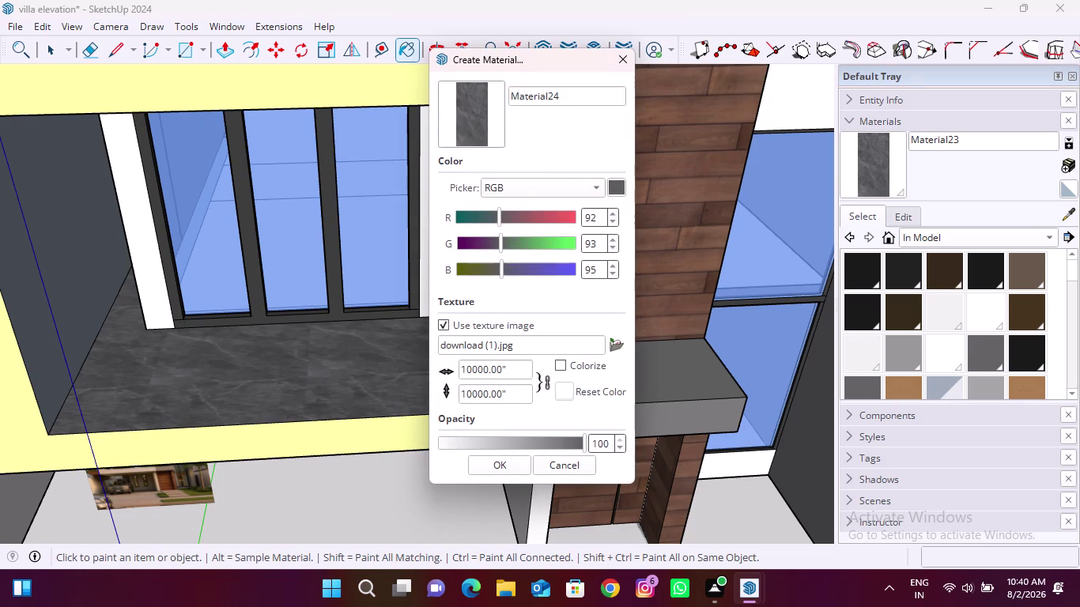
drag(511, 370, 431, 370)
text(1)
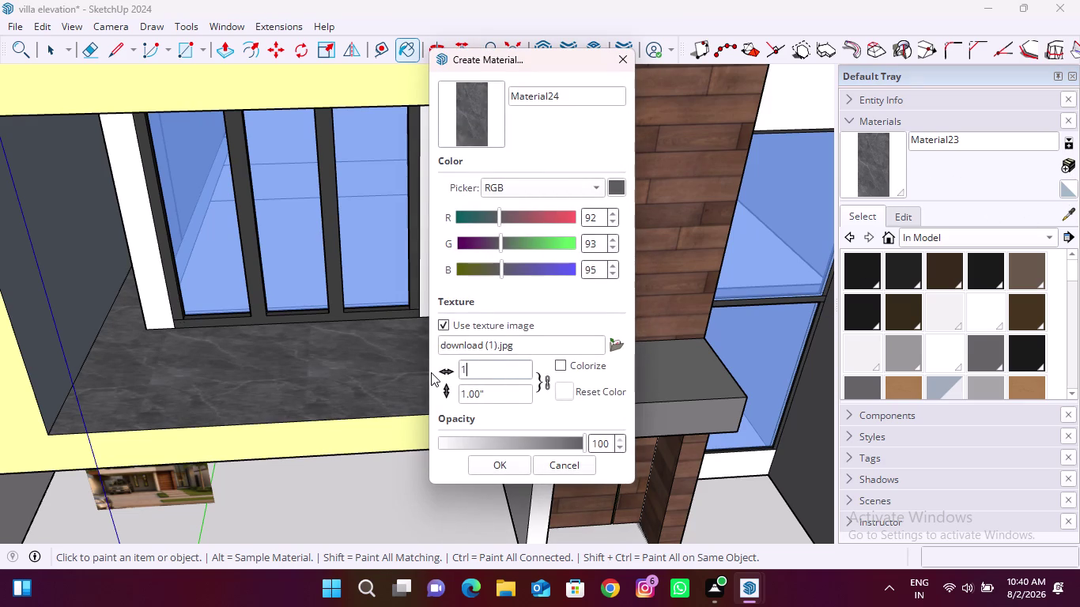
text(3000)
click(515, 470)
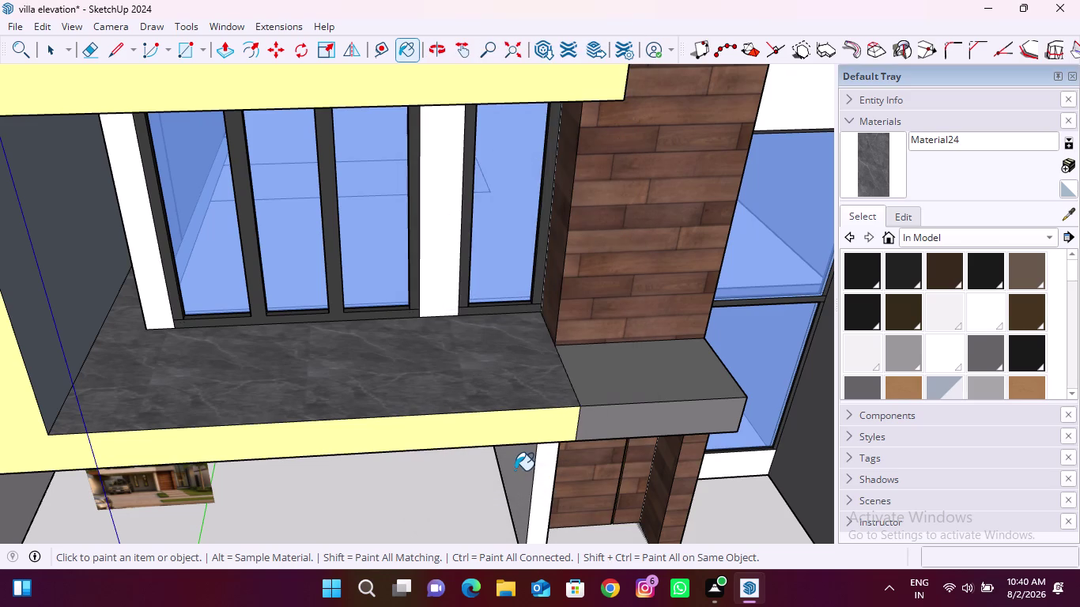
click(428, 377)
scroll(down, 3)
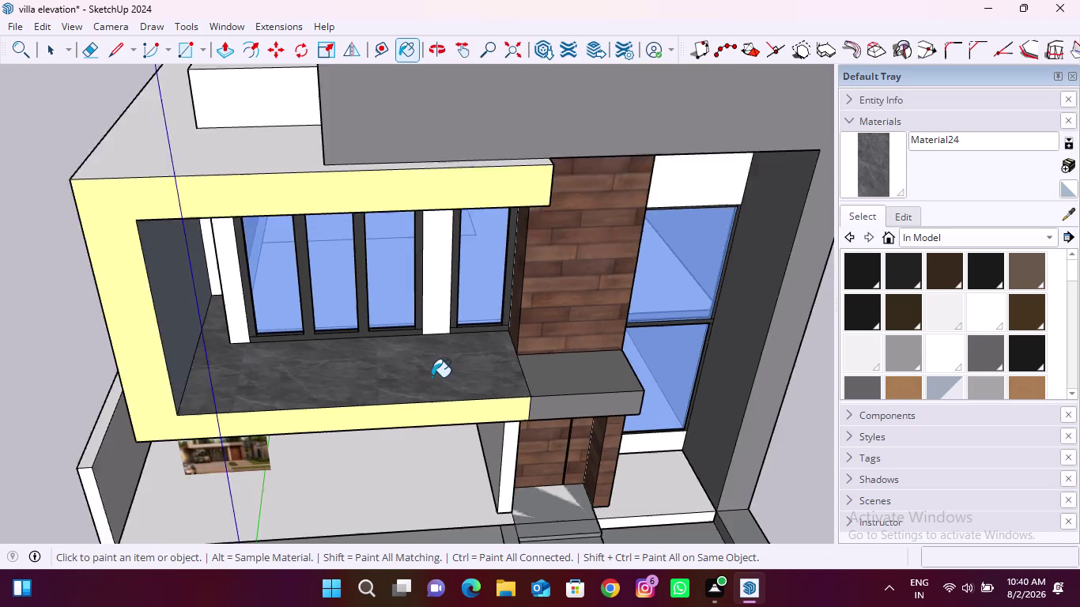
scroll(down, 3)
middle_drag(368, 458, 509, 372)
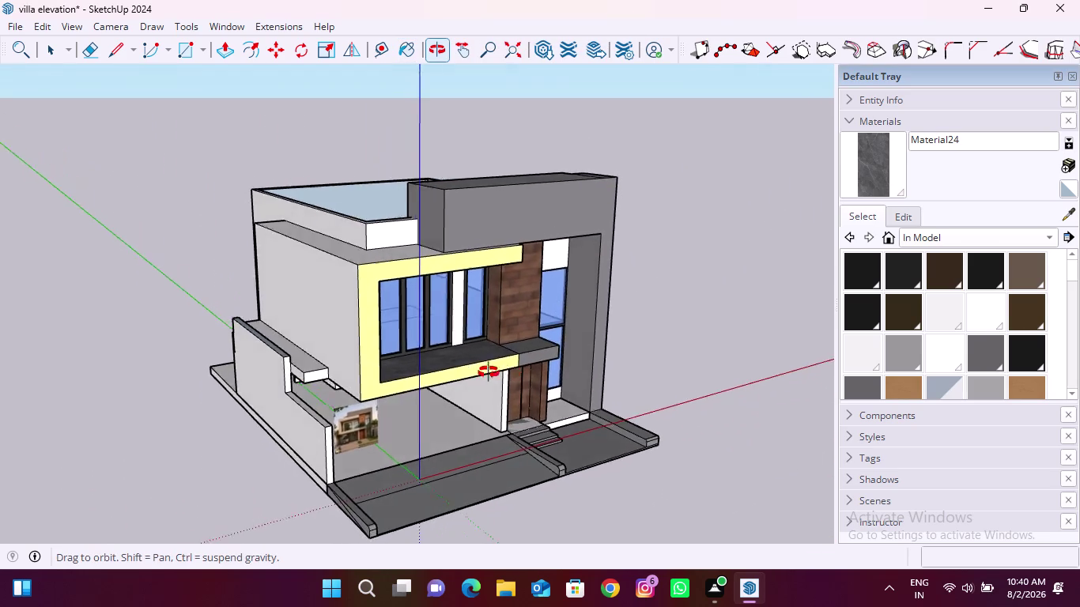
middle_drag(509, 373, 378, 395)
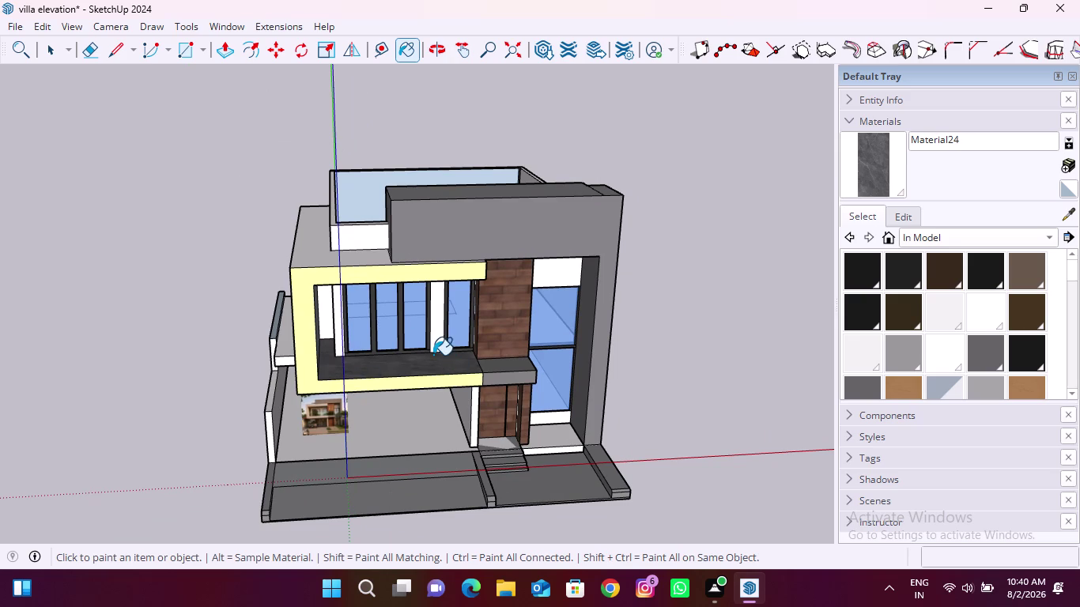
key(space)
scroll(down, 3)
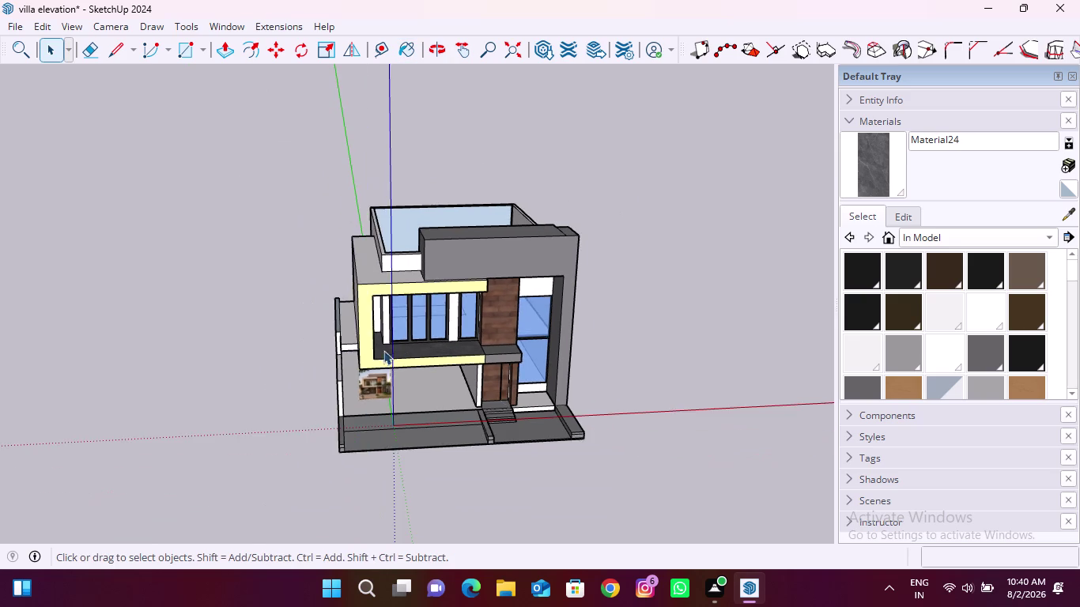
scroll(up, 3)
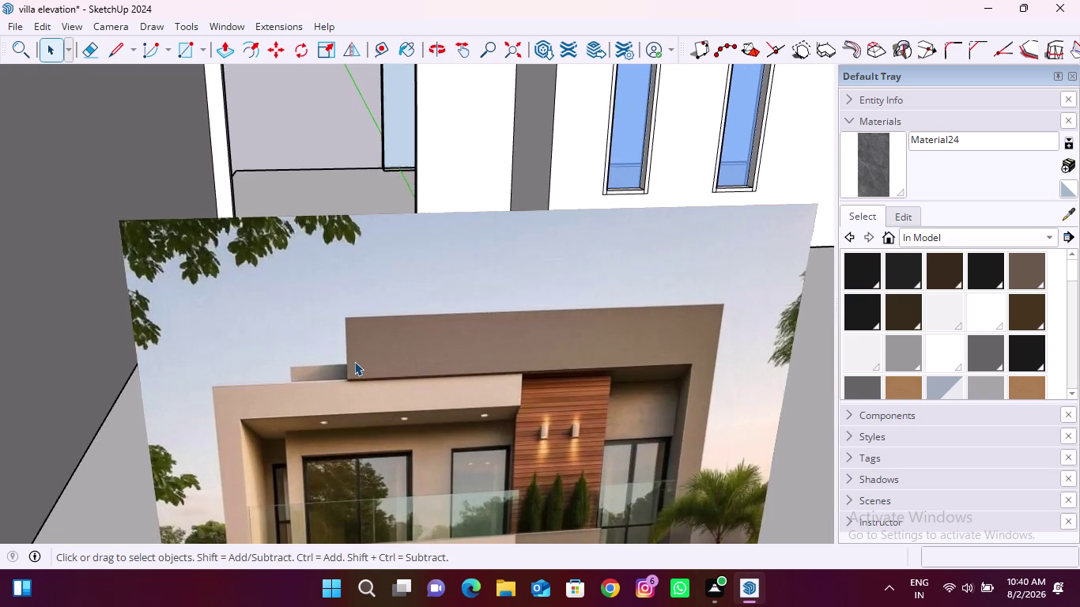
scroll(down, 3)
middle_drag(492, 308, 435, 380)
scroll(down, 3)
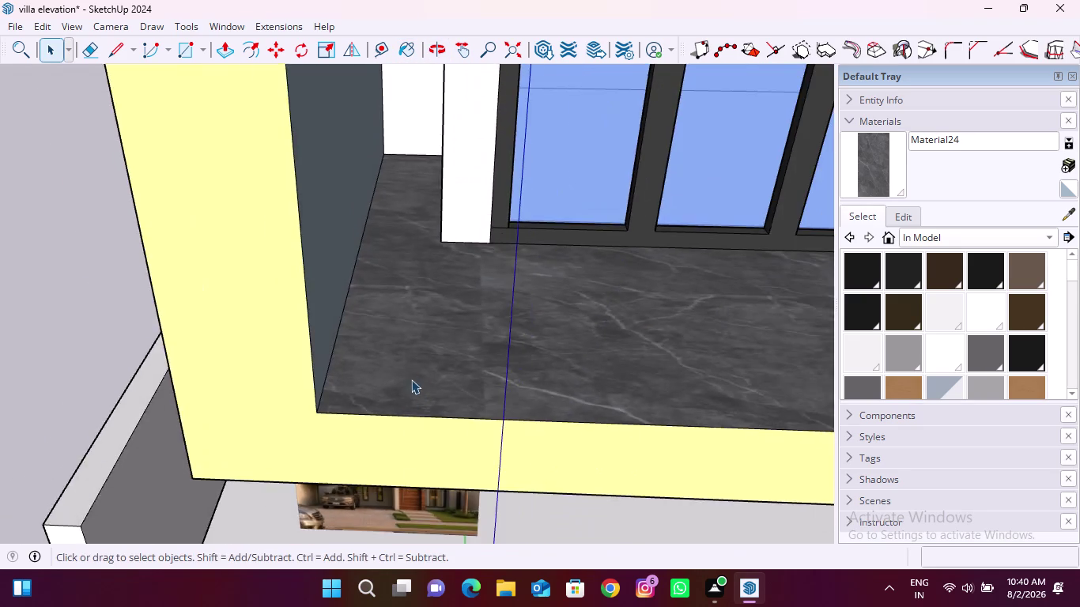
scroll(down, 3)
middle_drag(437, 424, 452, 359)
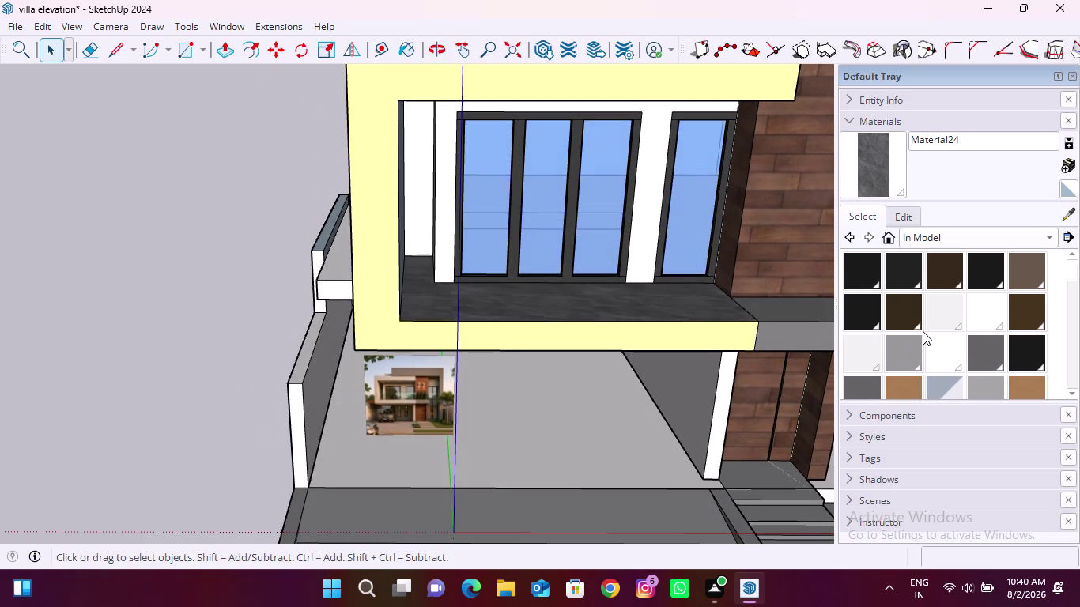
scroll(down, 3)
scroll(down, 3)
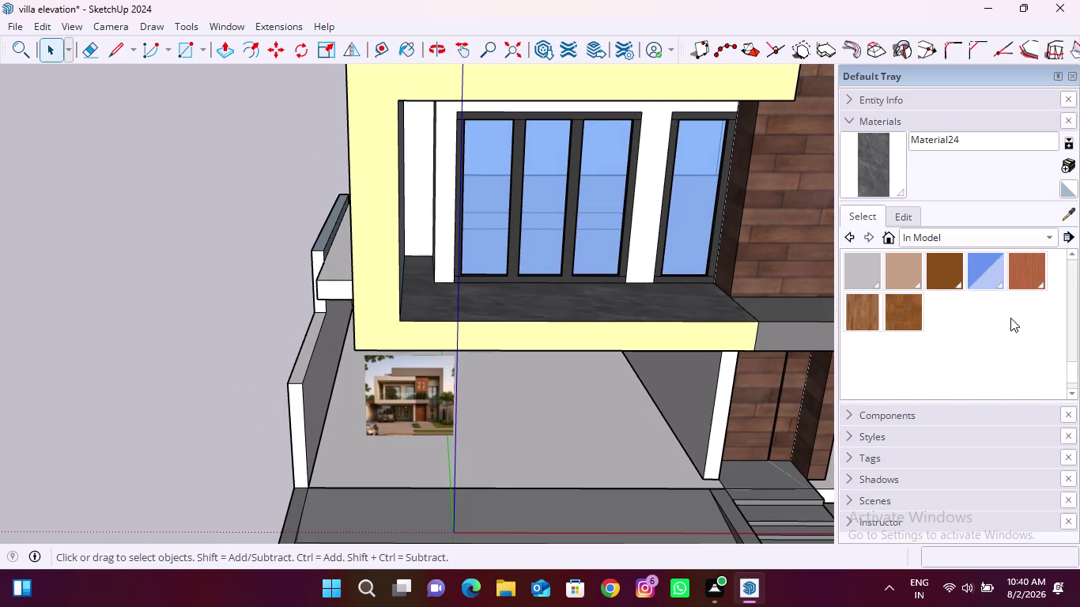
scroll(down, 3)
scroll(up, 3)
Switch to the Colors collection and paint the upper-floor front frame pale cream.
click(1026, 236)
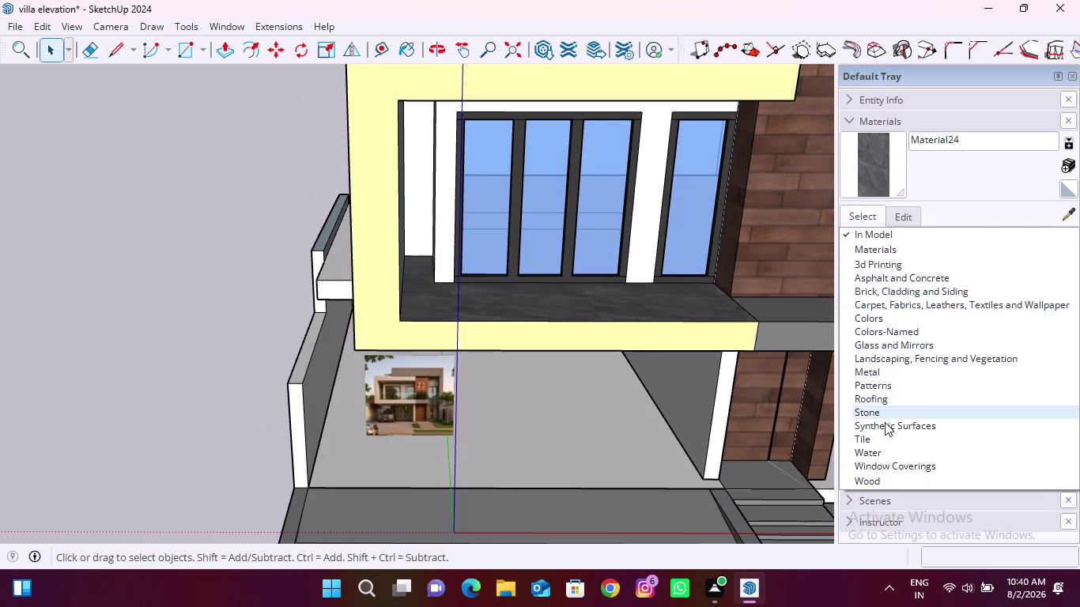
click(893, 321)
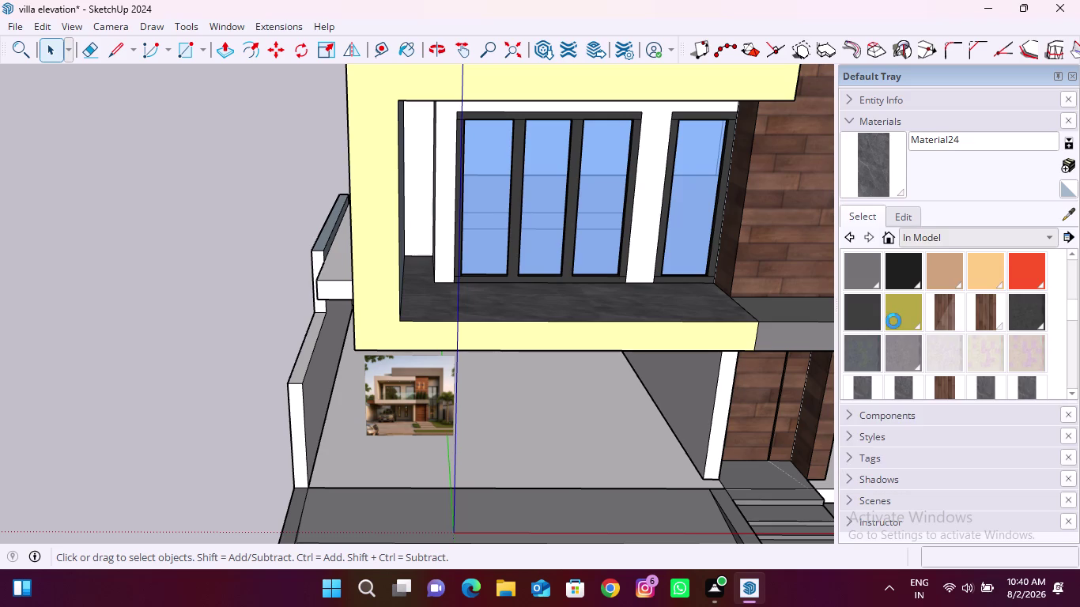
scroll(down, 3)
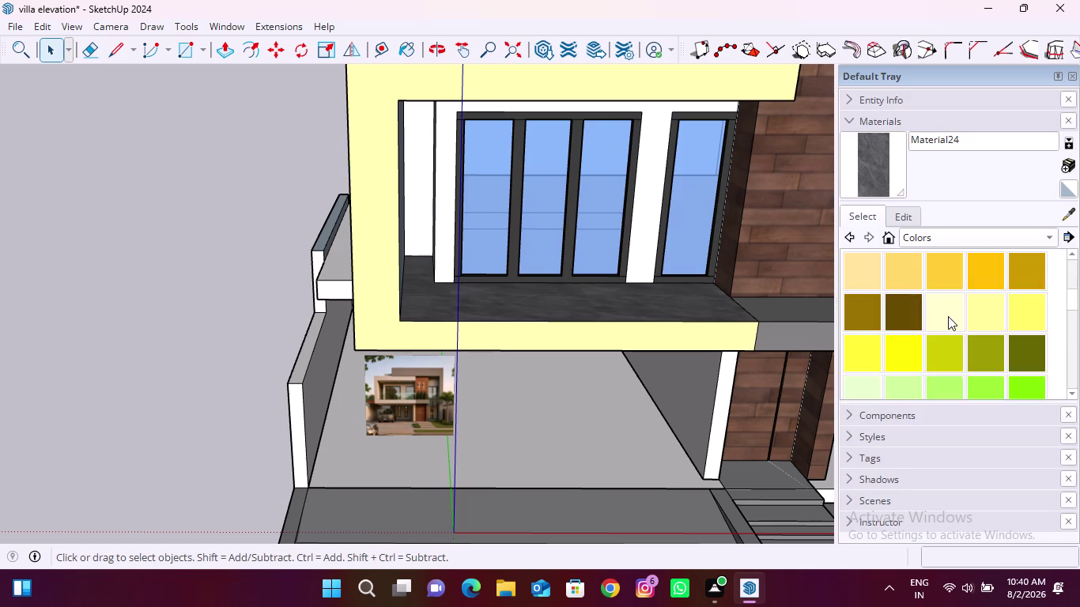
scroll(down, 3)
scroll(up, 3)
scroll(up, 3)
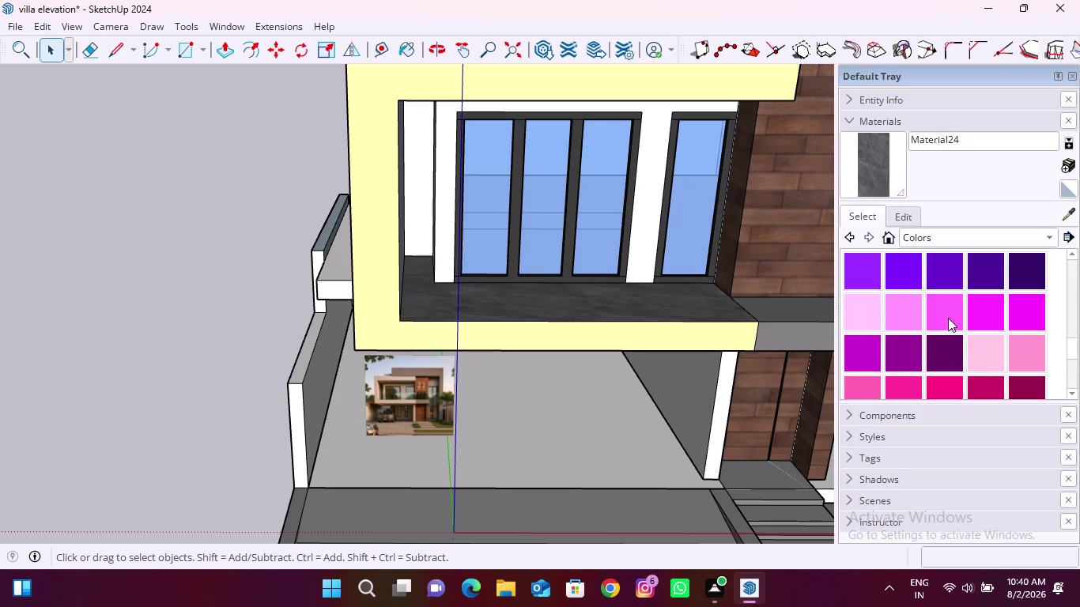
scroll(up, 3)
scroll(up, 3)
scroll(up, 3)
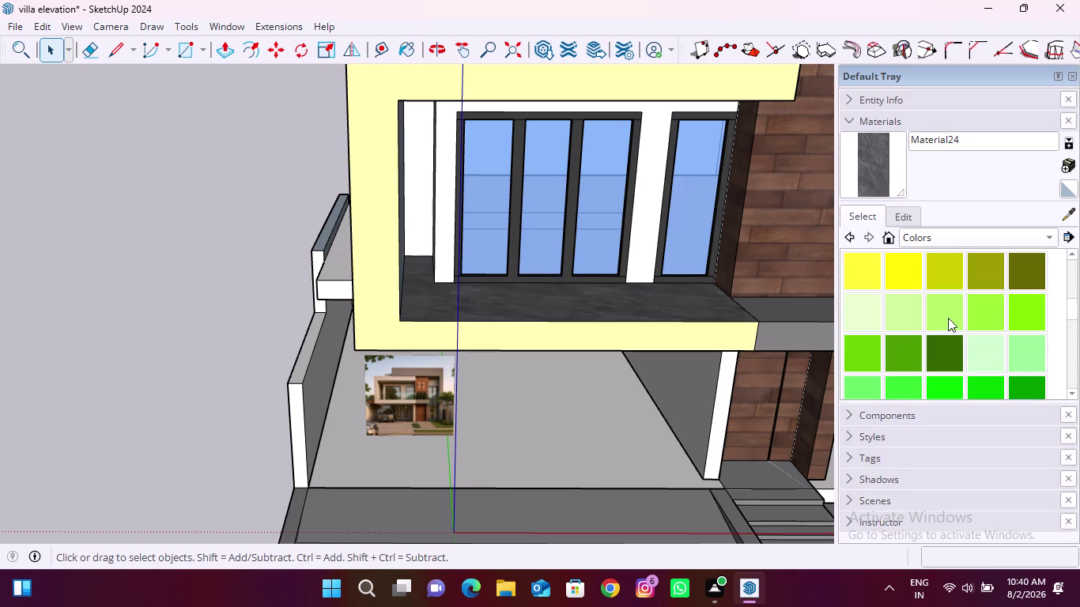
scroll(up, 3)
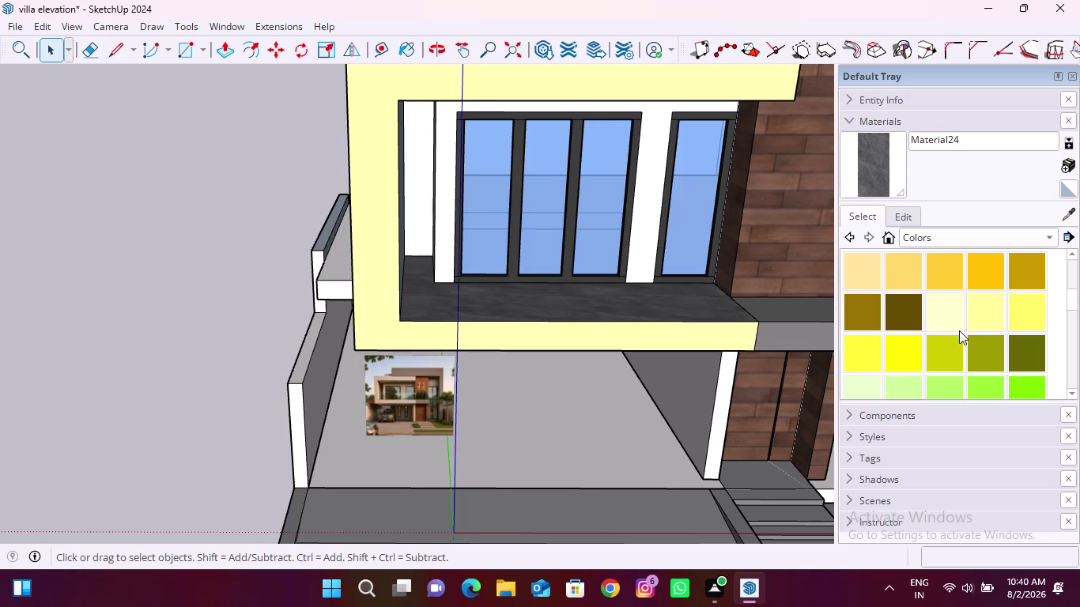
click(952, 317)
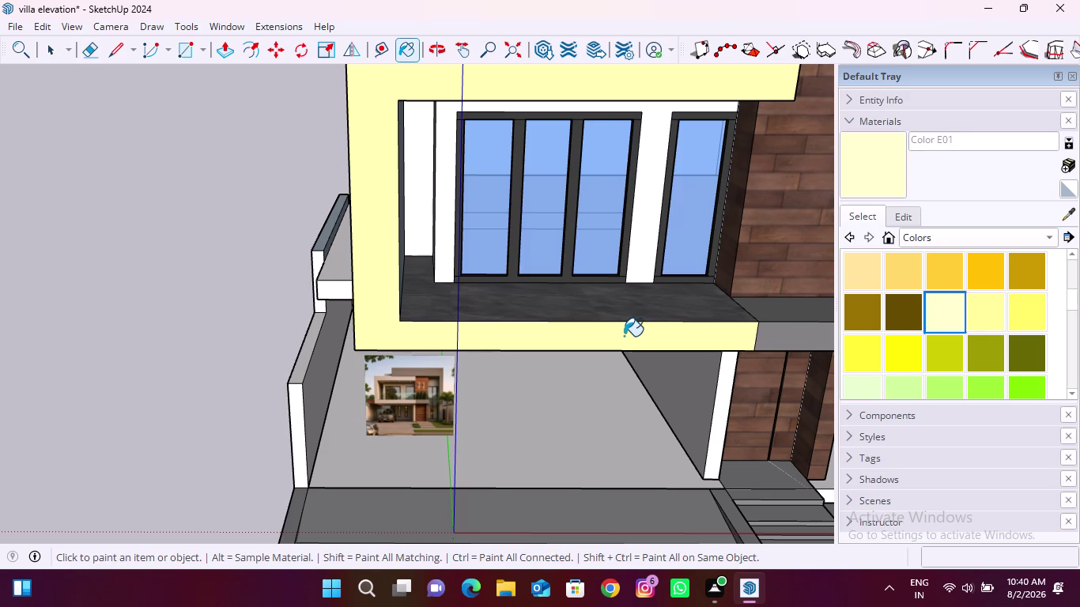
click(624, 336)
Browse the Colors swatches and compare the villa against the reference photo.
scroll(down, 3)
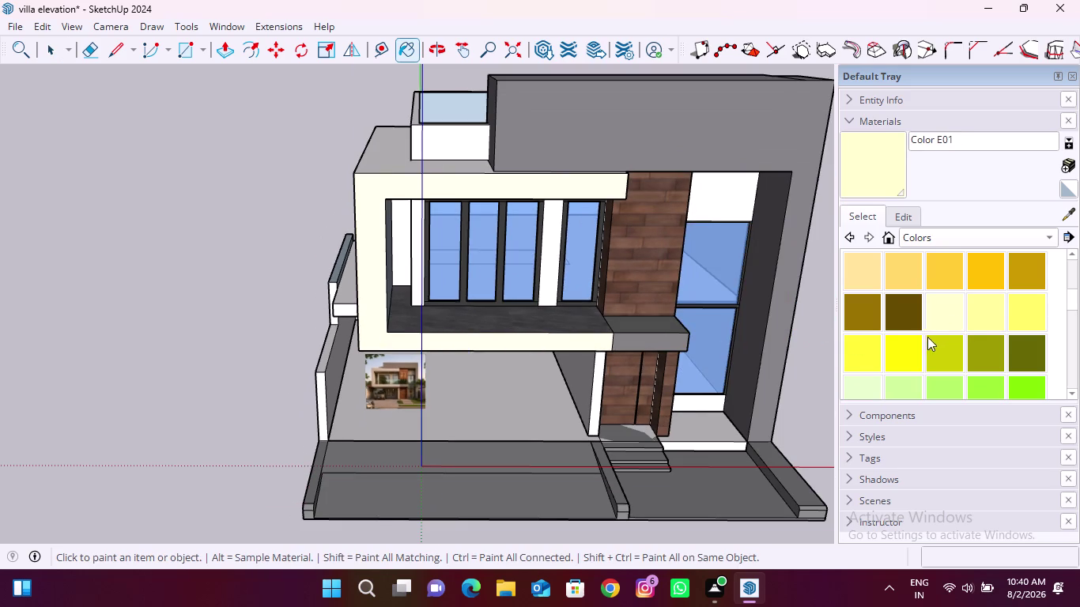
scroll(up, 3)
scroll(up, 3)
scroll(down, 3)
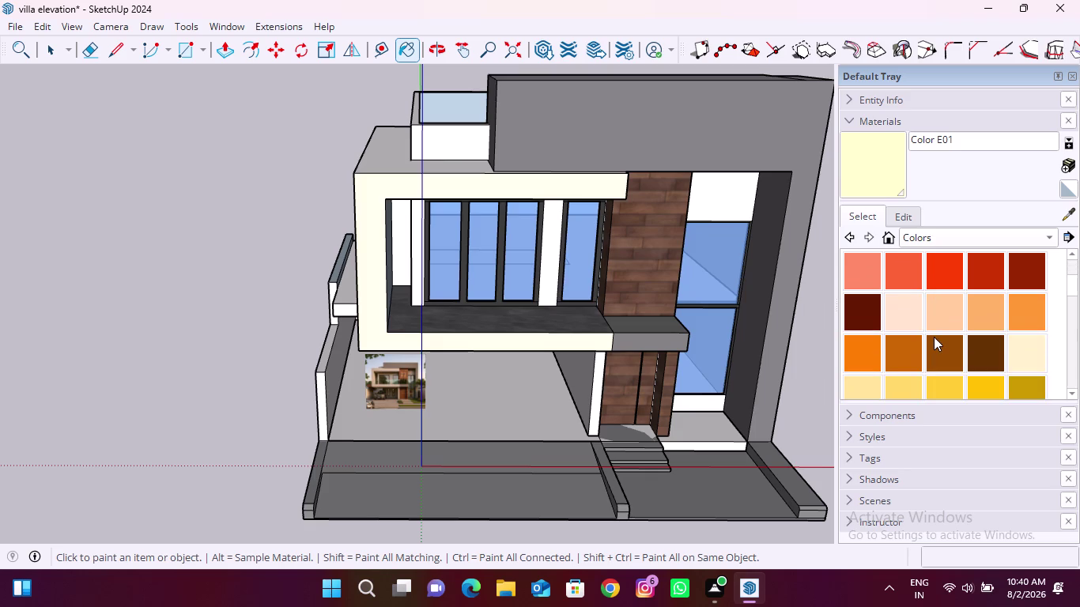
scroll(down, 3)
scroll(up, 3)
scroll(down, 3)
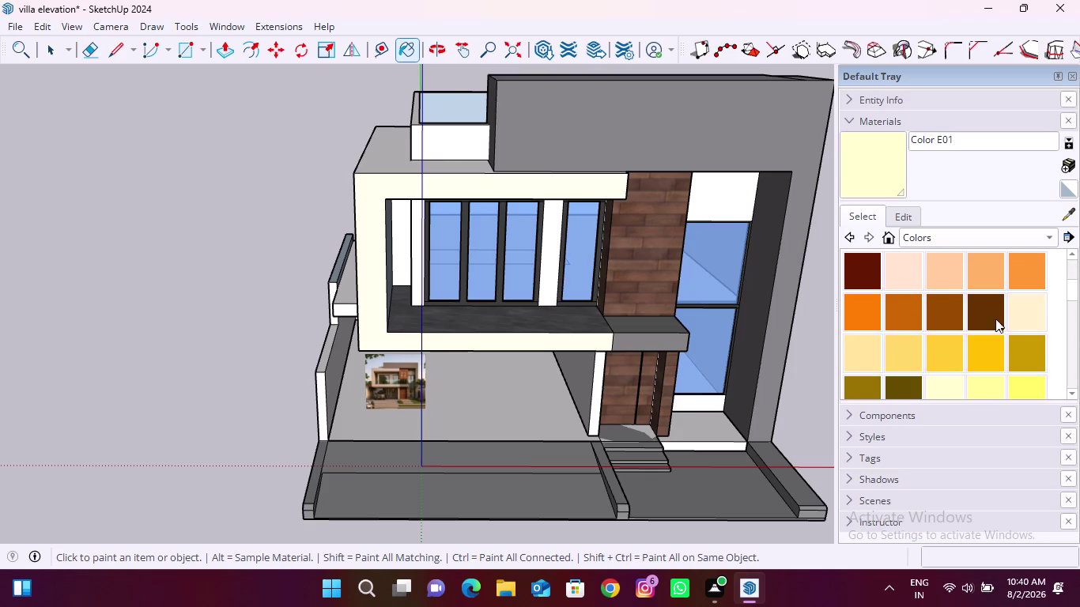
drag(1020, 309, 1022, 317)
click(378, 256)
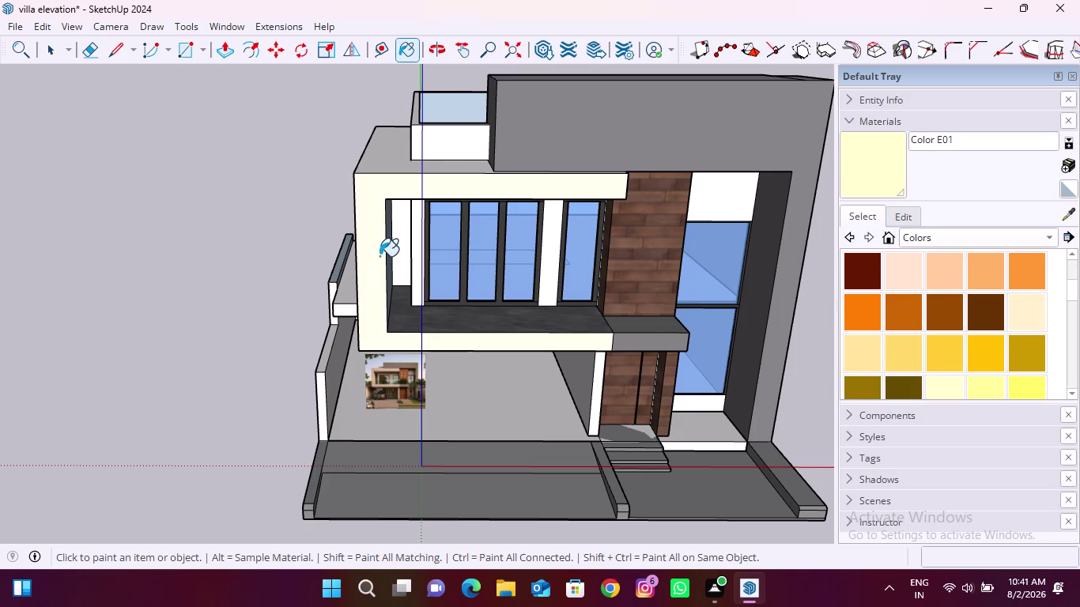
click(380, 256)
scroll(down, 3)
scroll(down, 3)
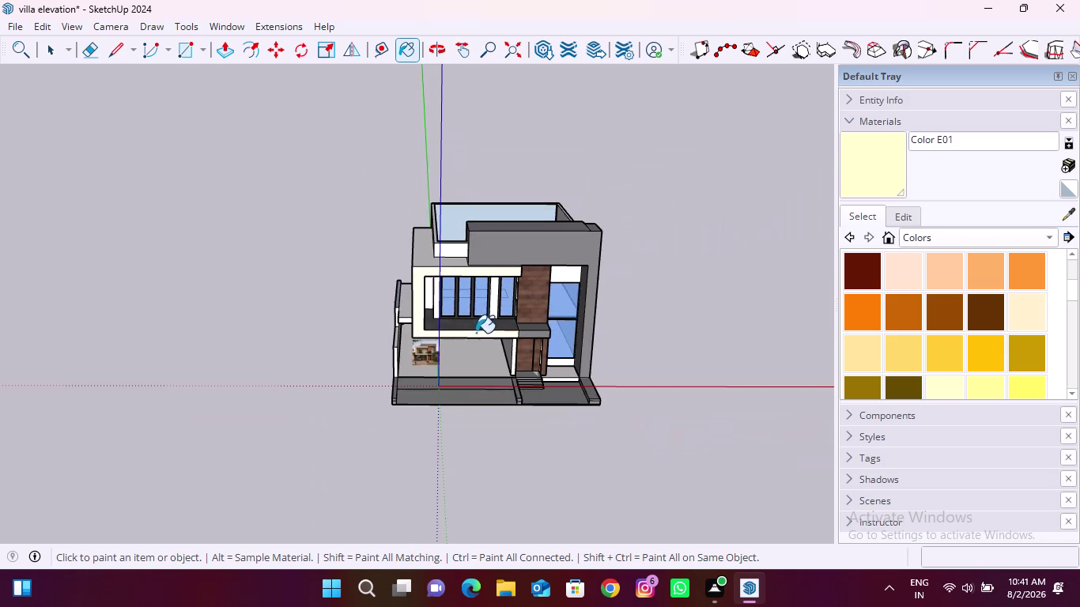
scroll(up, 3)
scroll(up, 3)
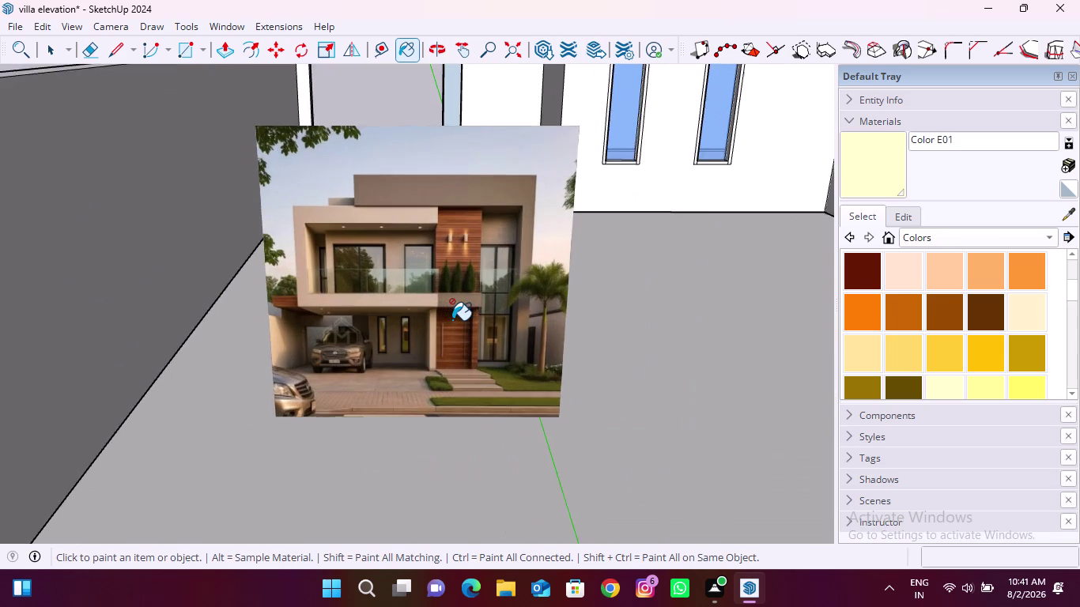
scroll(up, 3)
scroll(down, 3)
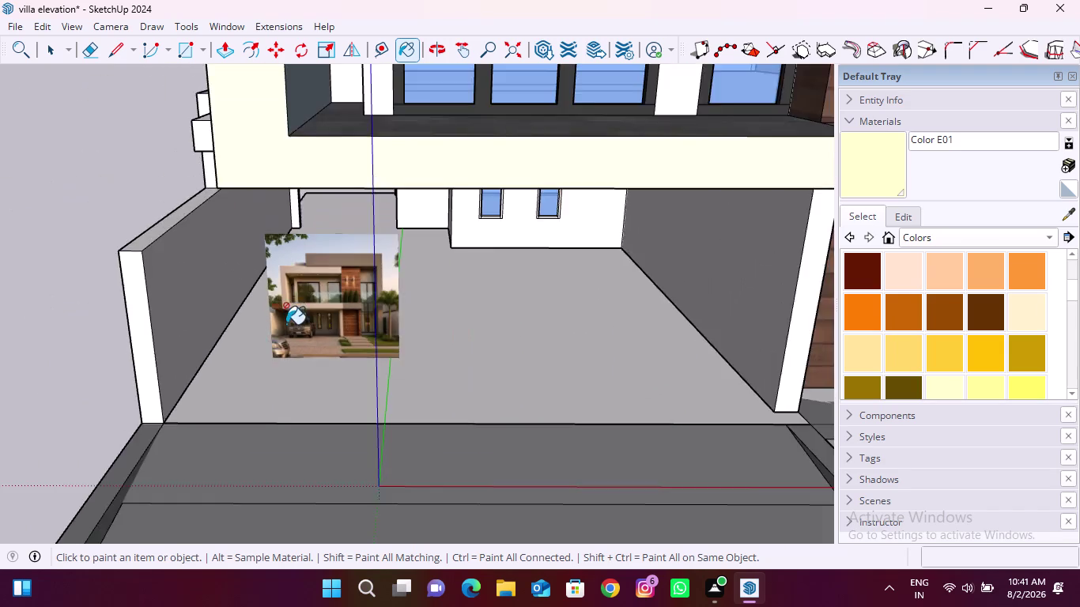
scroll(down, 3)
scroll(down, 3)
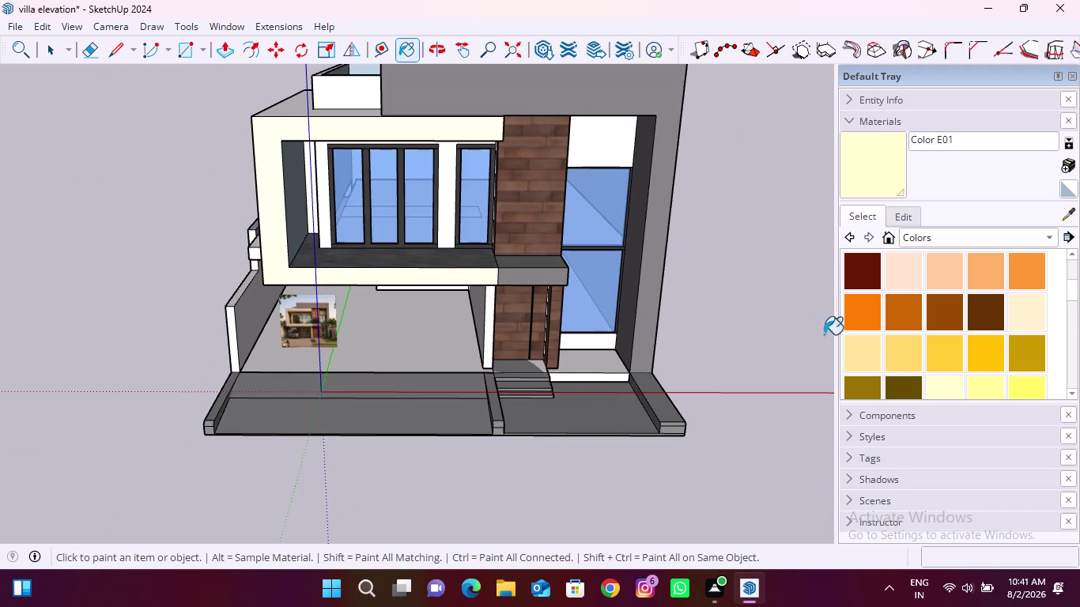
click(1054, 235)
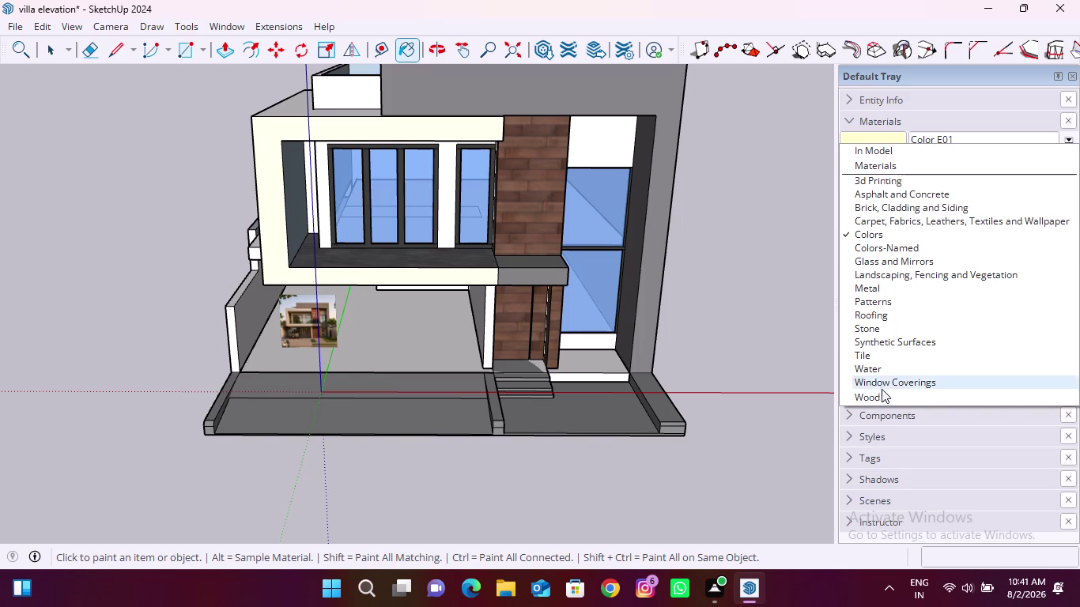
Create a beige stone material from download (5).jpg with a 6" texture width.
click(919, 118)
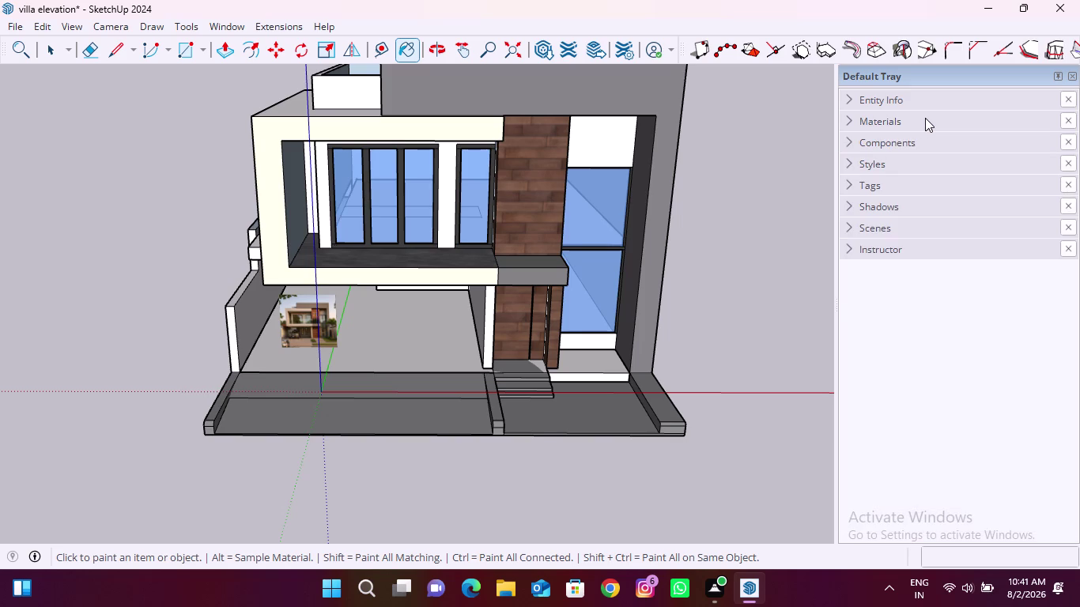
click(884, 122)
click(1071, 164)
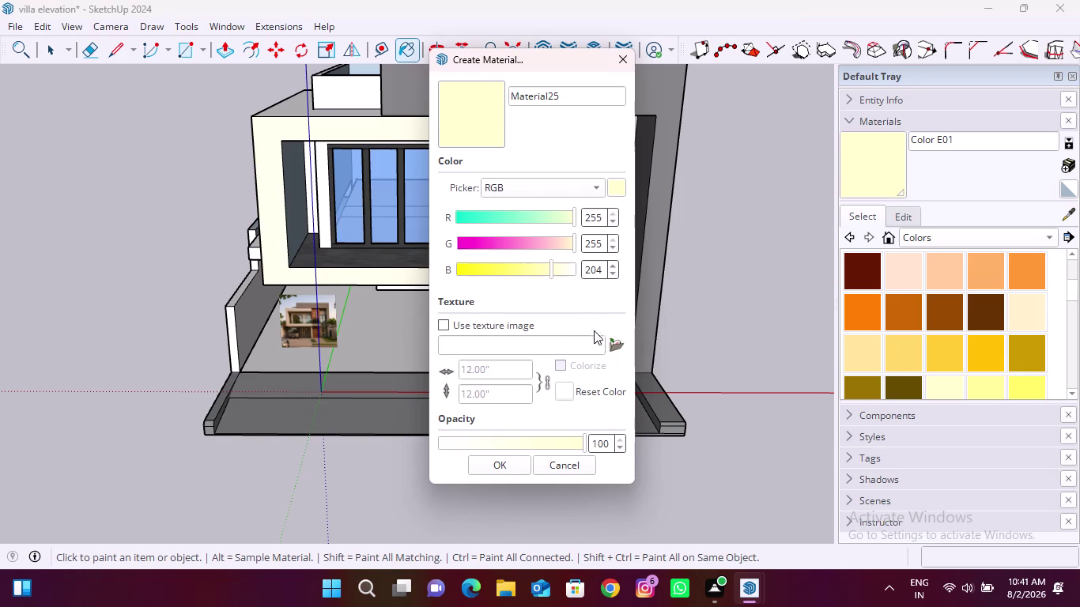
click(611, 343)
click(201, 251)
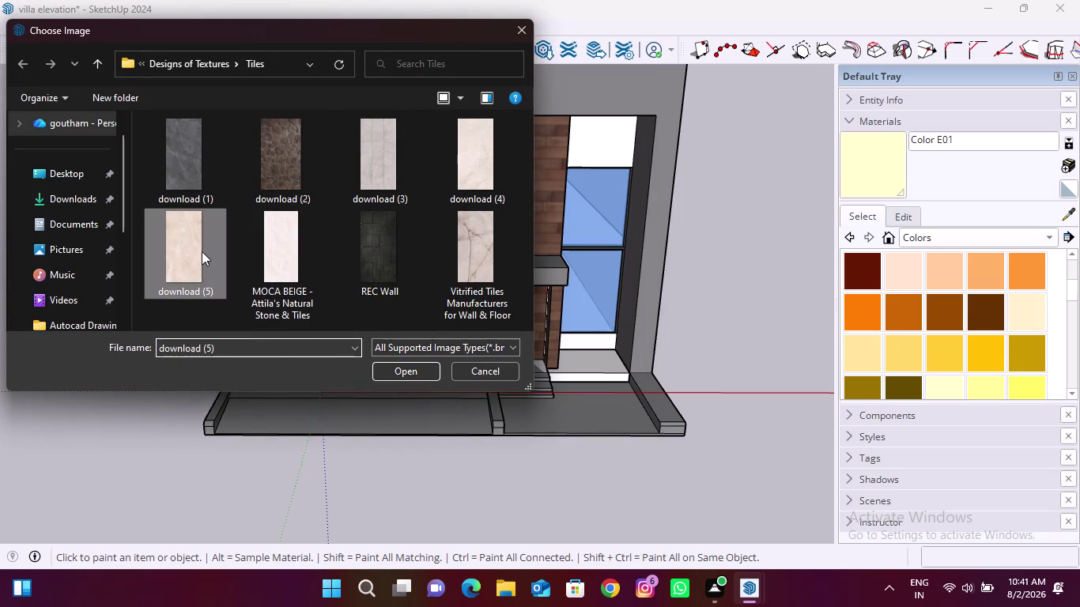
click(414, 368)
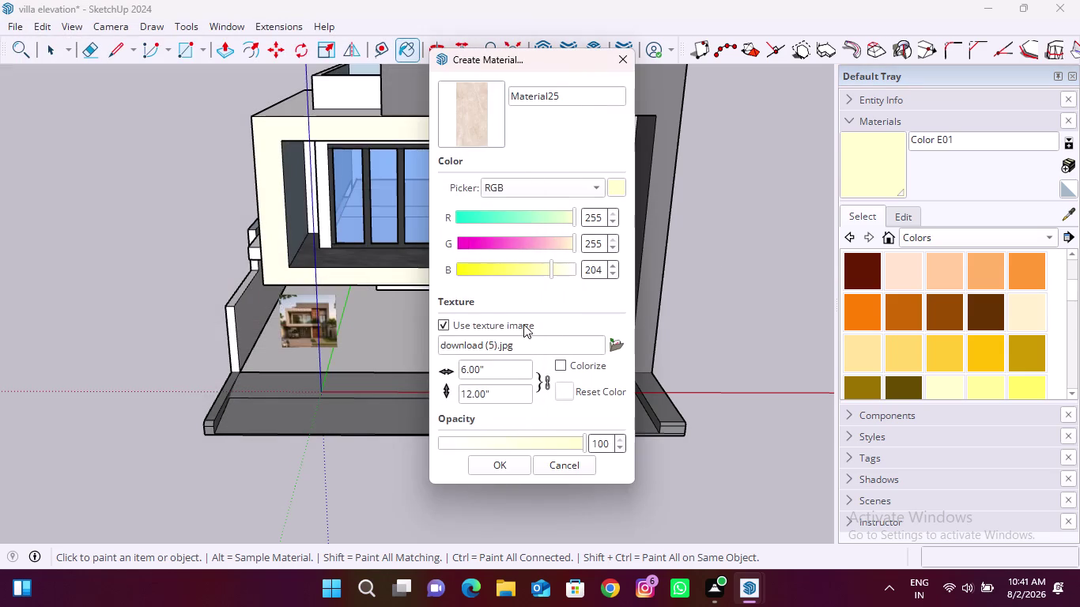
drag(497, 371, 431, 364)
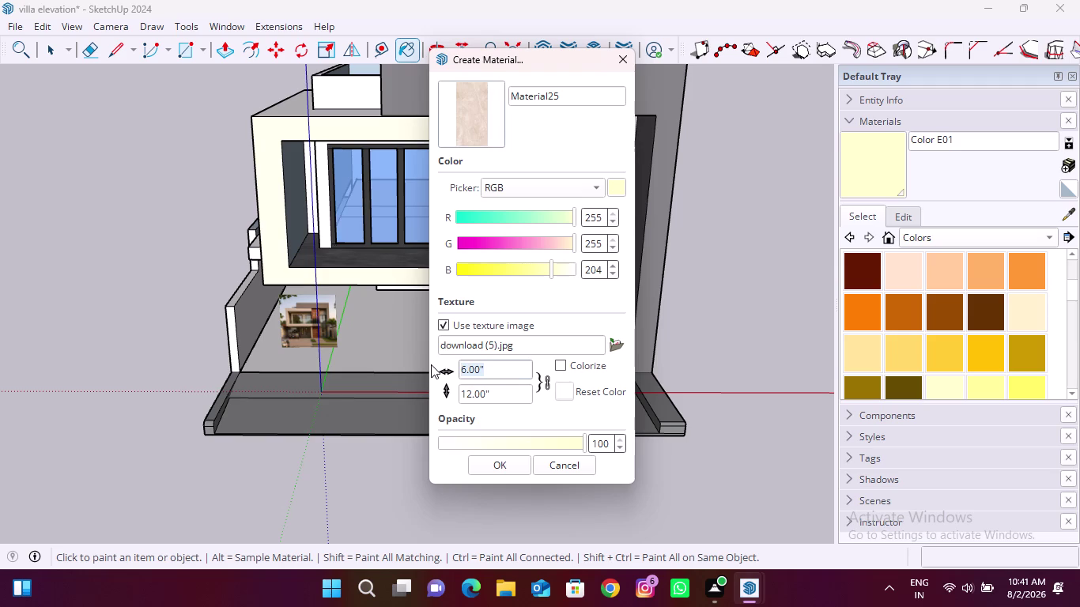
click(518, 471)
click(263, 146)
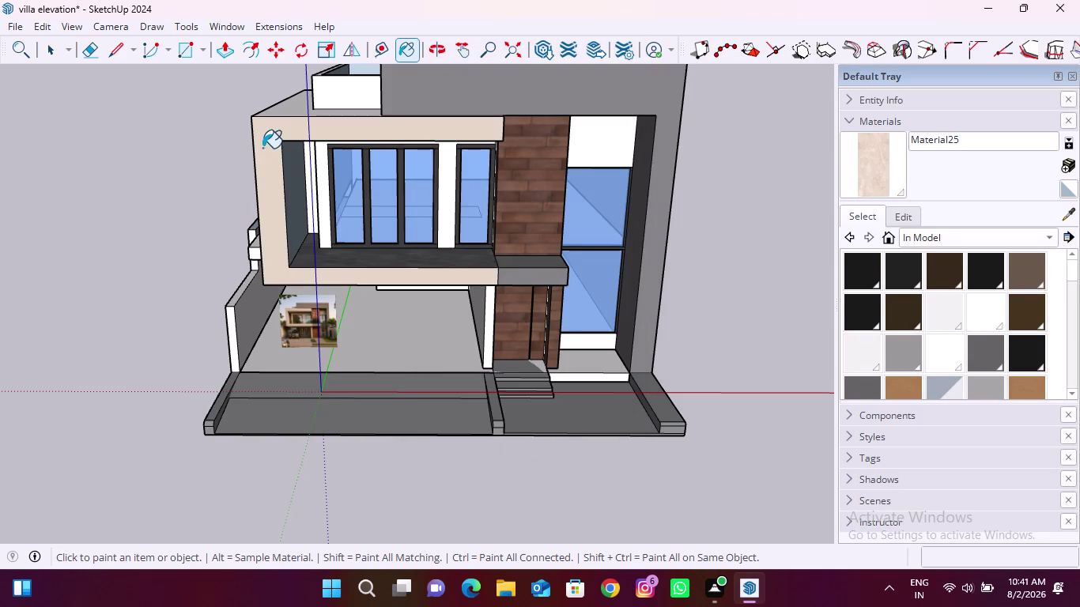
Paint the panel above the tall glazing, the window piers and the window recess faces beige.
scroll(up, 3)
click(615, 140)
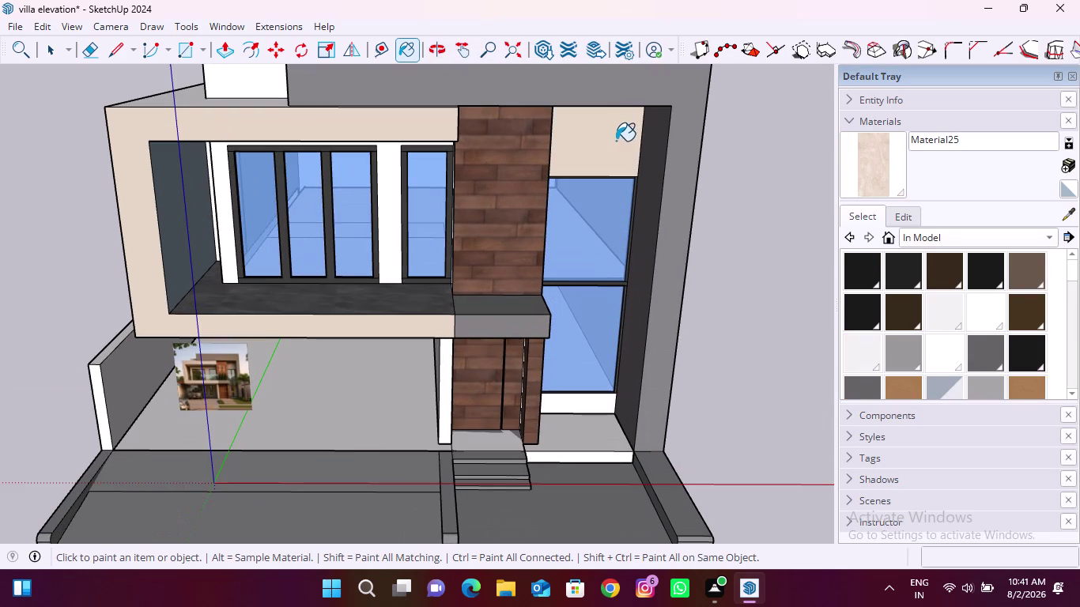
click(390, 215)
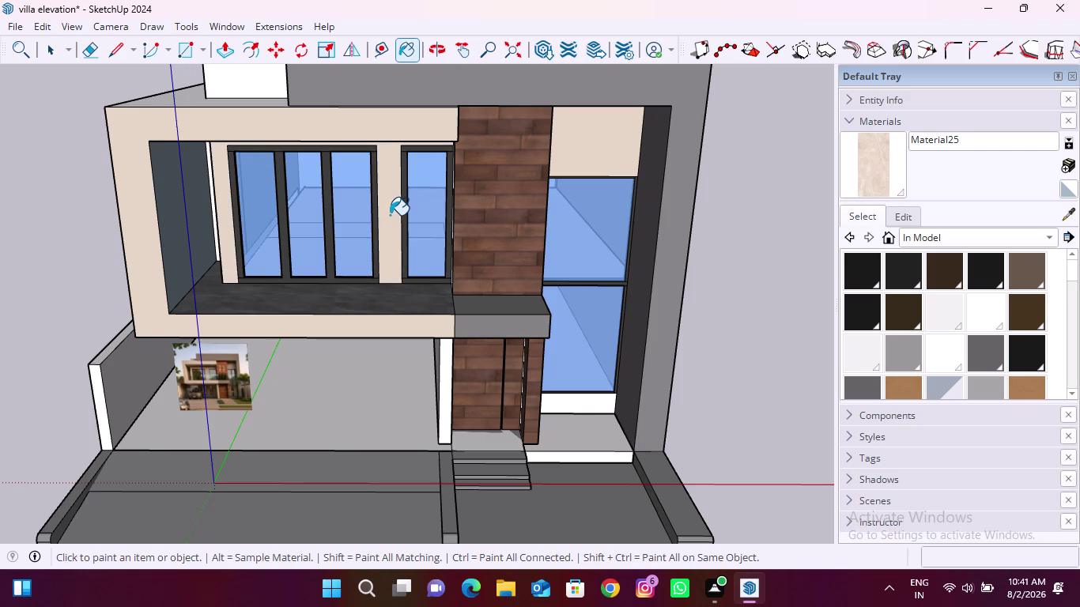
scroll(down, 3)
scroll(up, 3)
middle_drag(249, 226, 346, 214)
scroll(up, 3)
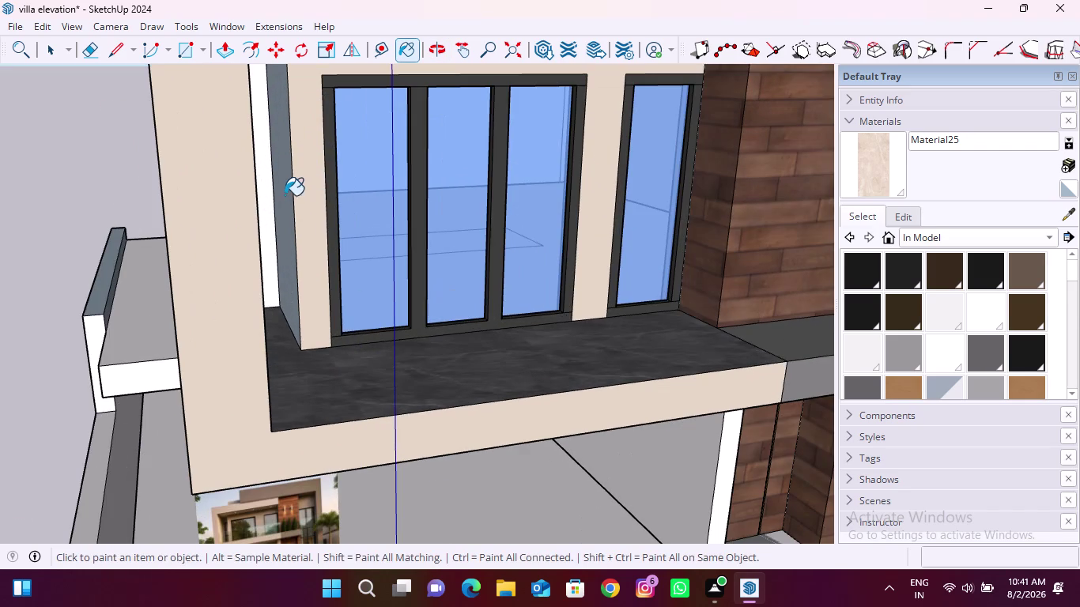
click(279, 193)
click(265, 186)
Orbit around the villa to recheck the front facade and upper-floor side.
scroll(down, 3)
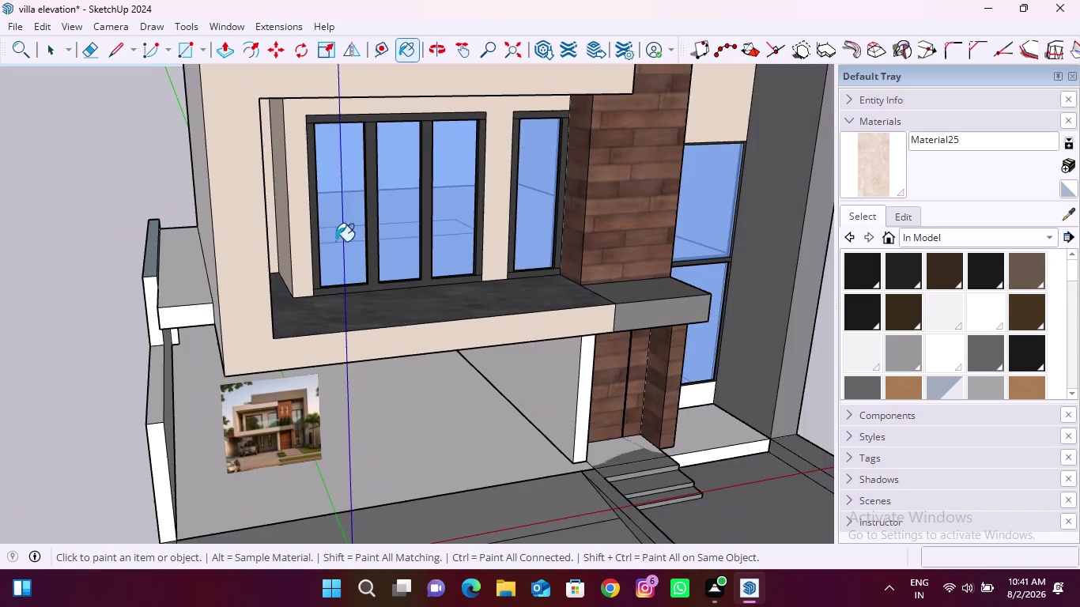
scroll(down, 3)
middle_drag(346, 265, 286, 217)
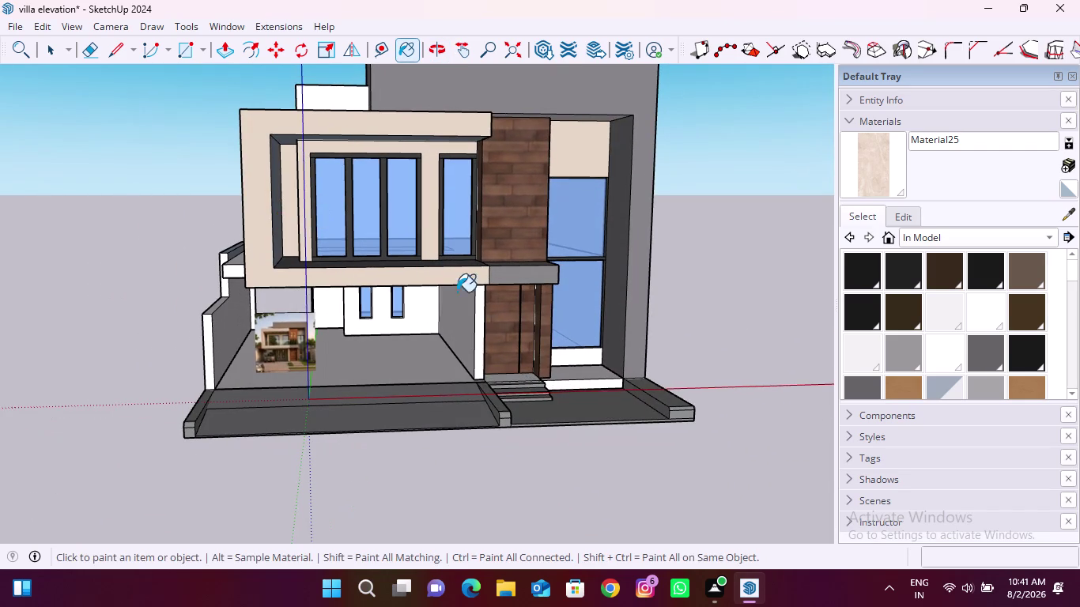
scroll(up, 3)
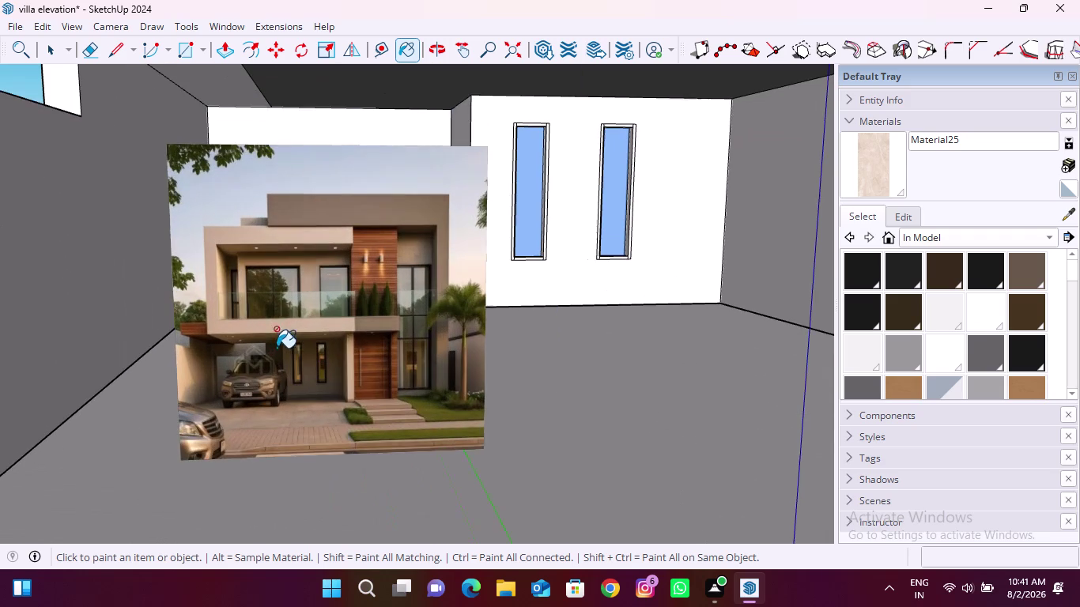
scroll(down, 3)
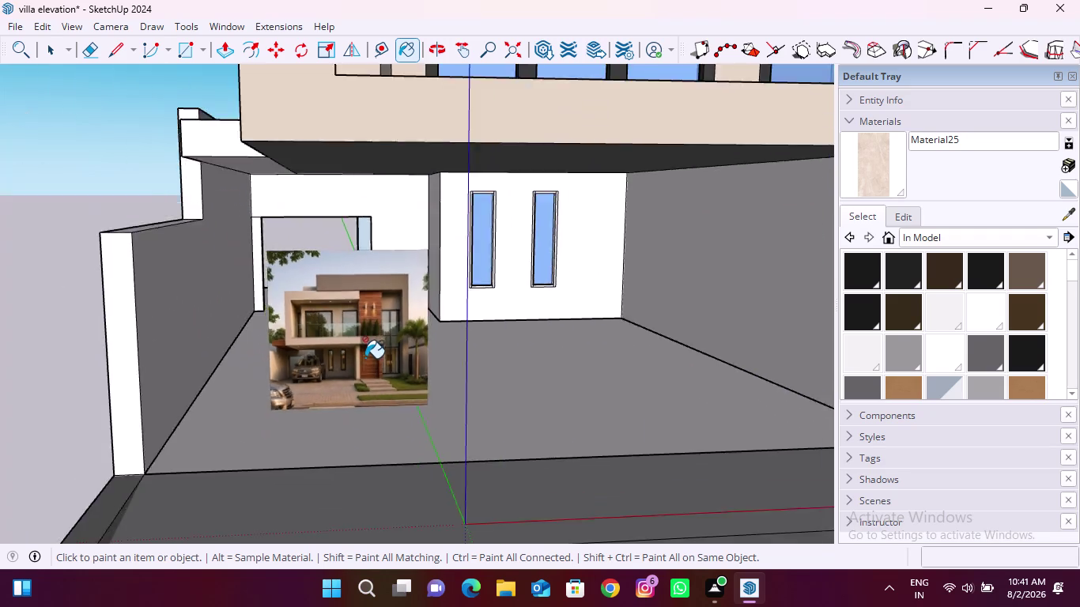
scroll(down, 3)
middle_drag(376, 356, 232, 391)
click(313, 208)
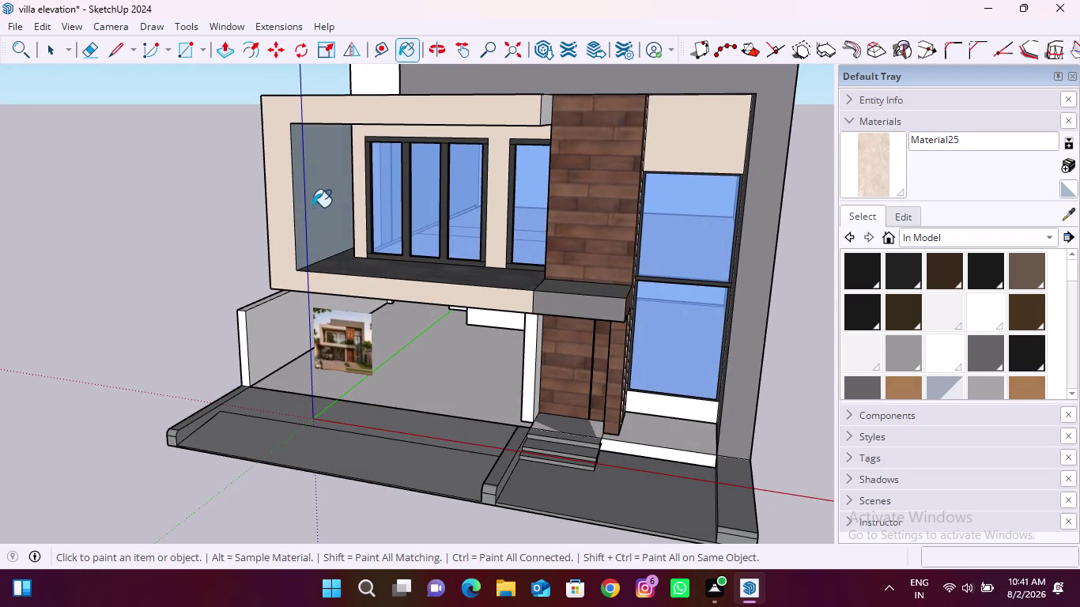
middle_drag(297, 275, 512, 268)
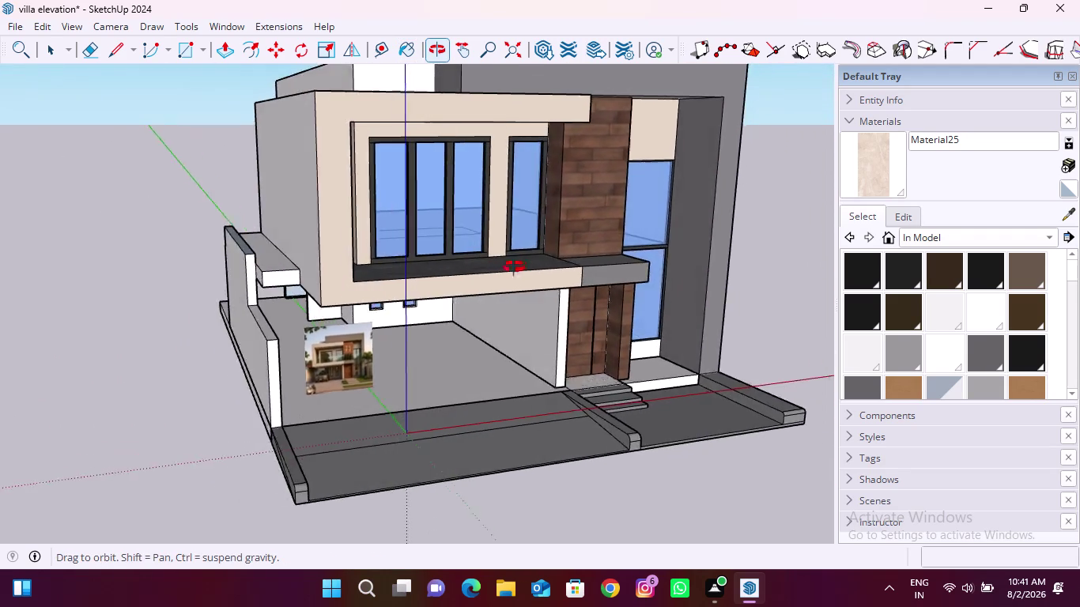
middle_drag(511, 267, 535, 369)
scroll(down, 3)
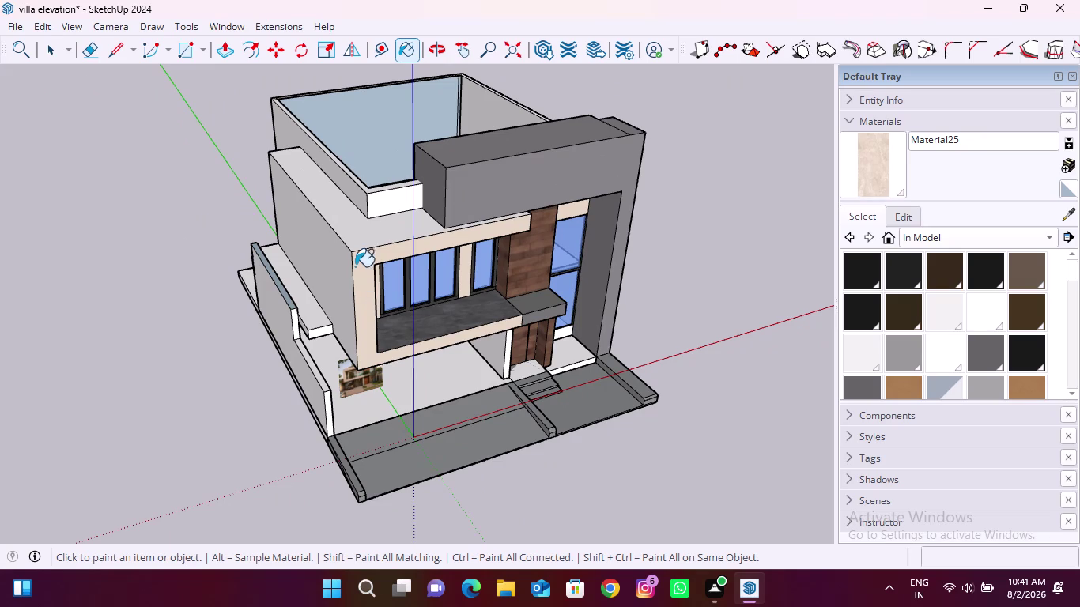
Paint the upper-floor side wall and the ledge below the tall glazing beige.
click(355, 236)
click(334, 252)
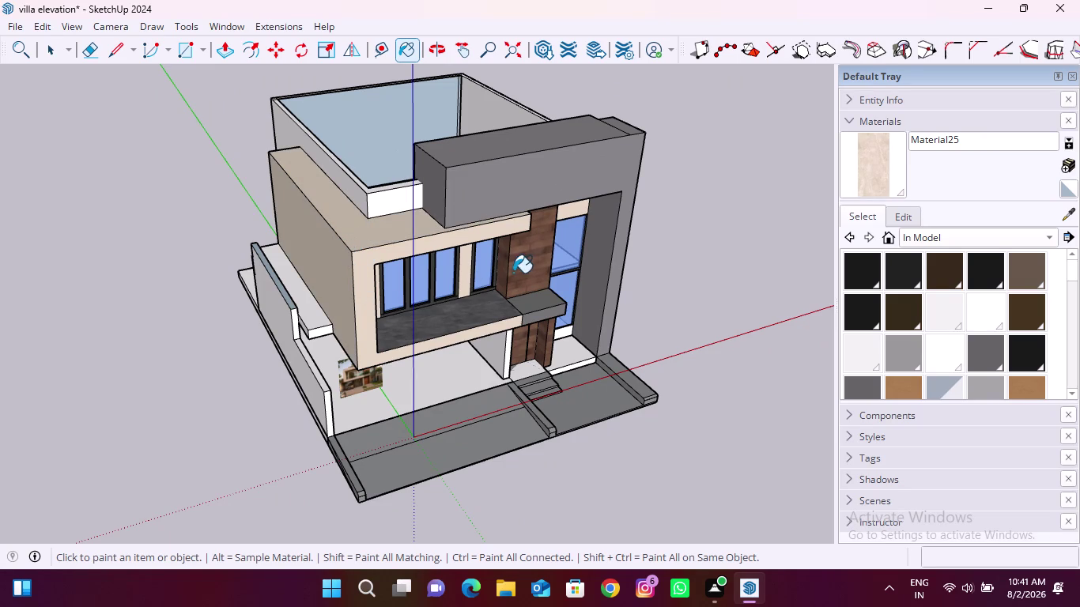
middle_drag(538, 303, 407, 238)
scroll(up, 3)
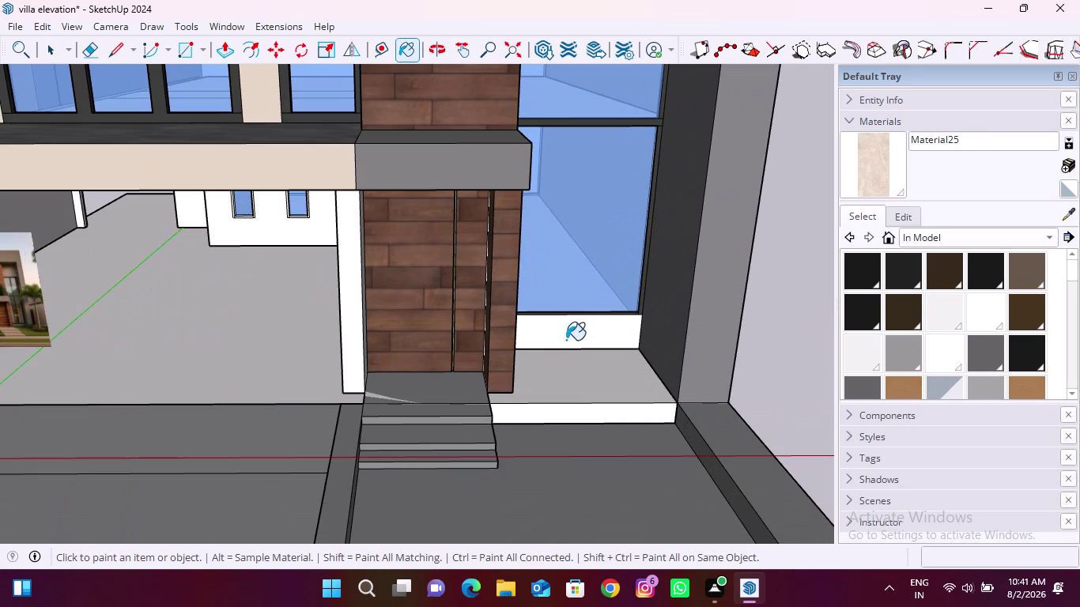
click(568, 334)
scroll(down, 3)
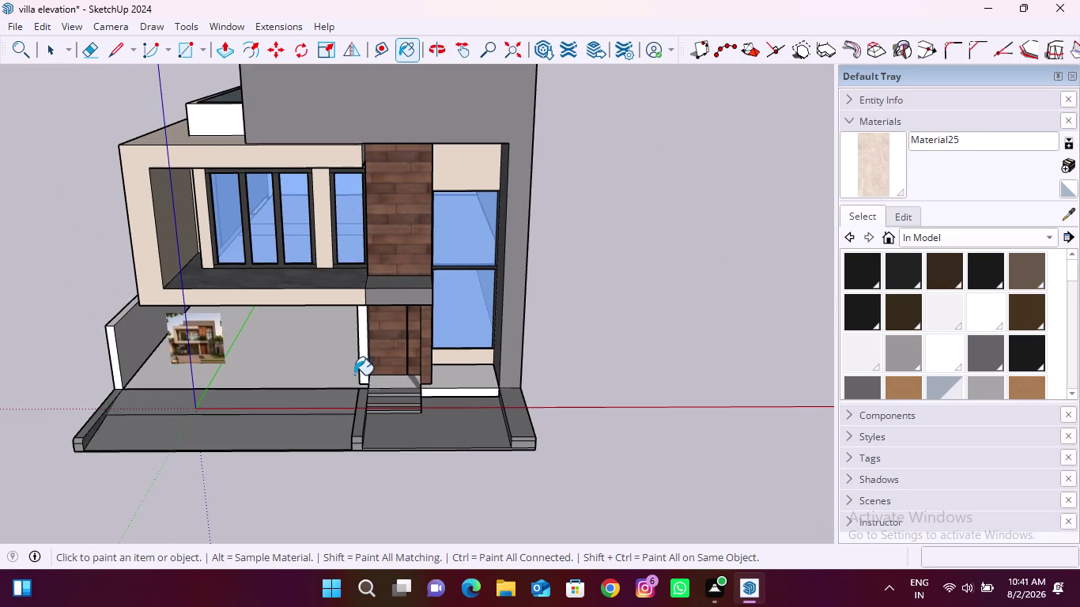
scroll(up, 3)
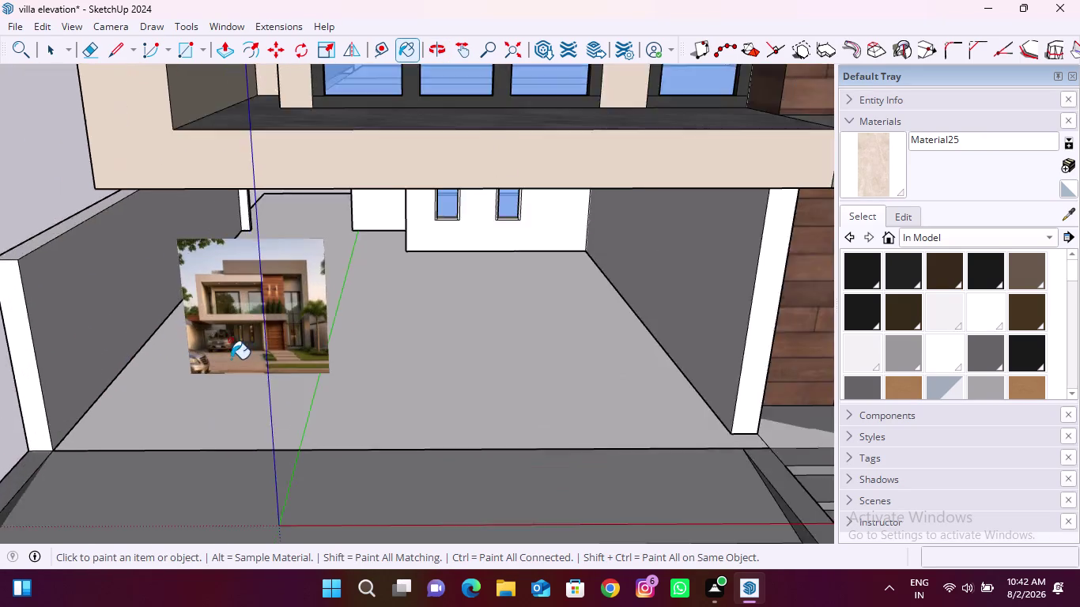
scroll(up, 3)
scroll(down, 3)
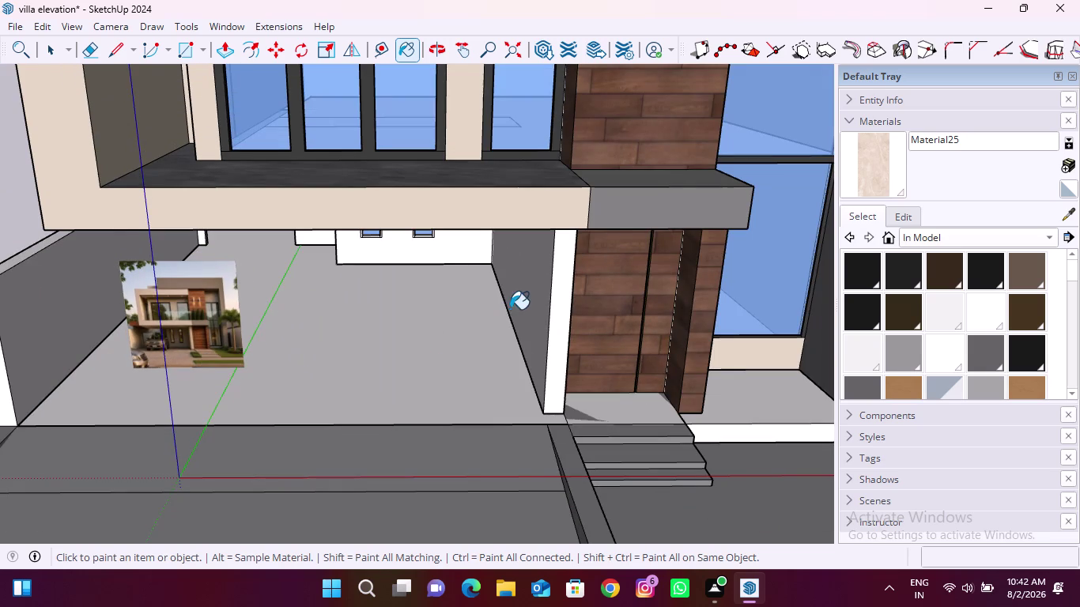
Paint the carport side wall, back wall and adjoining wall faces beige stone.
click(514, 305)
click(565, 315)
middle_drag(508, 352, 530, 330)
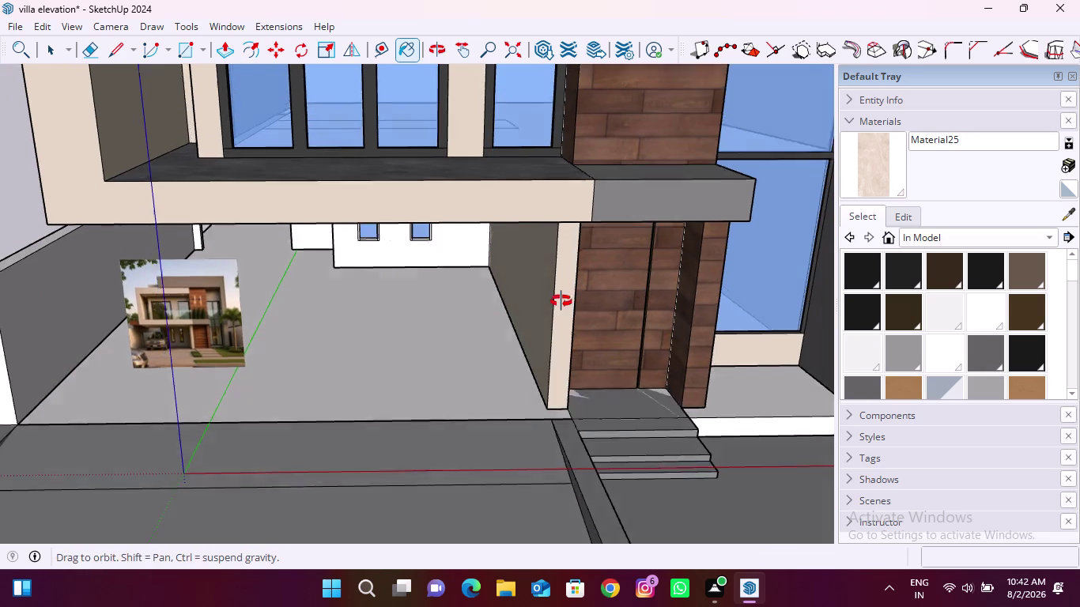
middle_drag(531, 331, 601, 263)
click(408, 256)
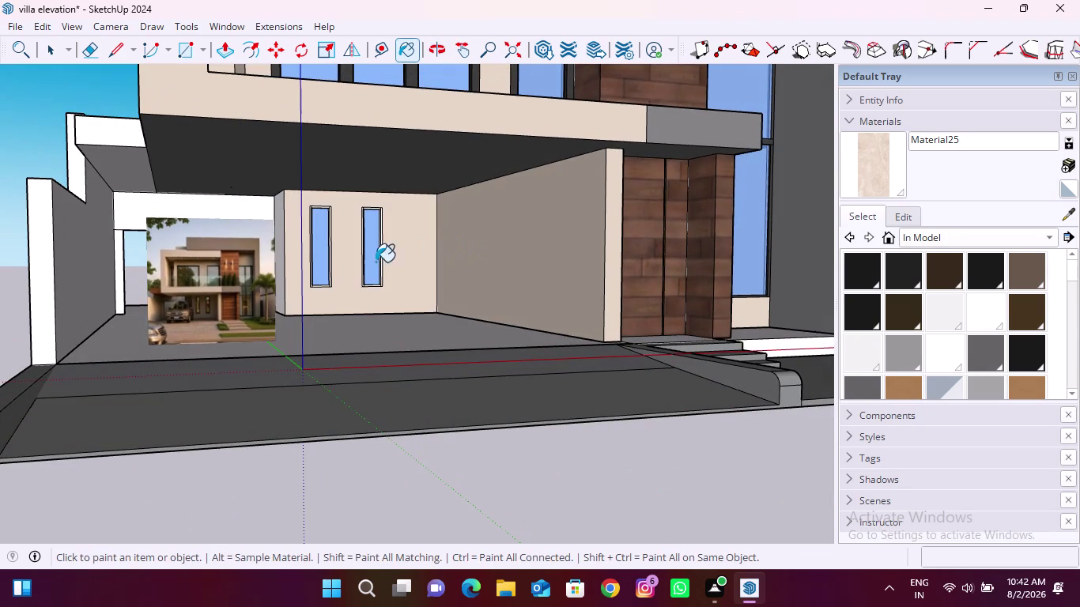
scroll(up, 3)
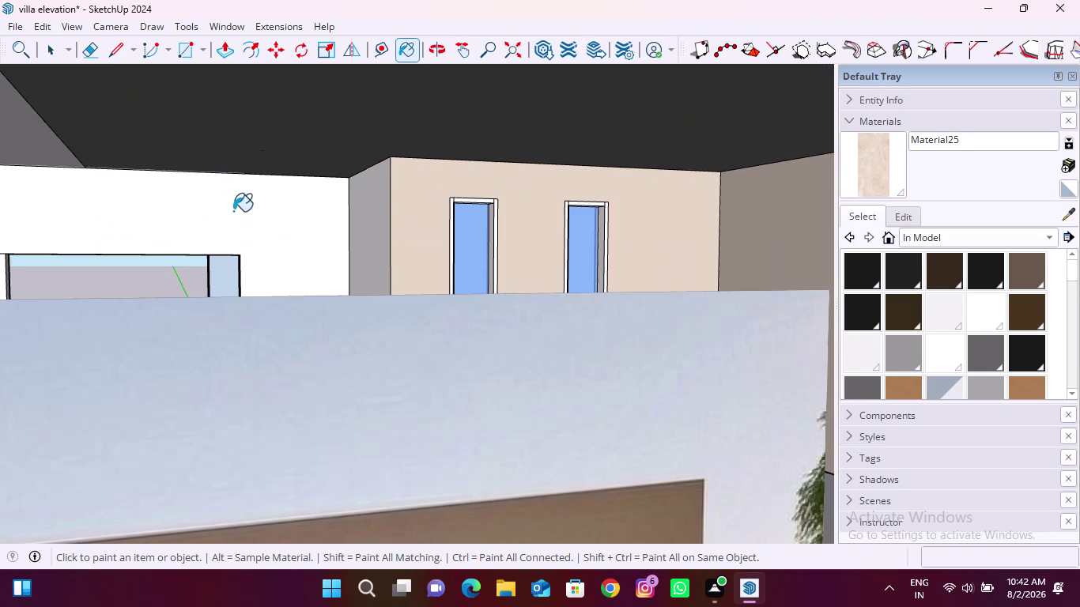
click(240, 211)
click(356, 235)
Paint the remaining carport wall faces near the corner and from outside.
scroll(down, 3)
middle_drag(387, 261, 335, 281)
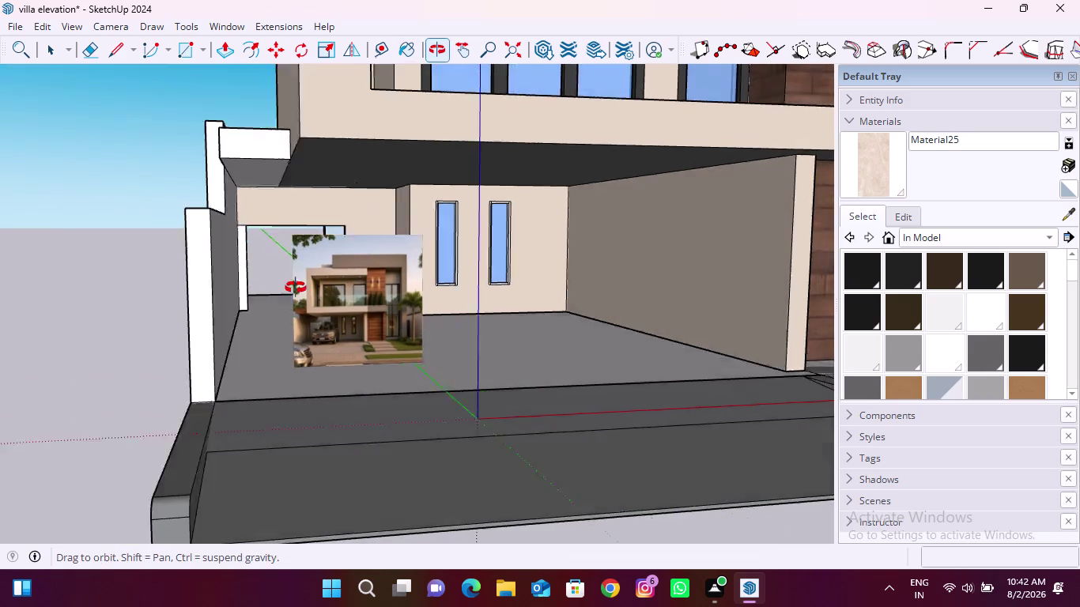
middle_drag(336, 281, 261, 290)
click(212, 268)
scroll(up, 3)
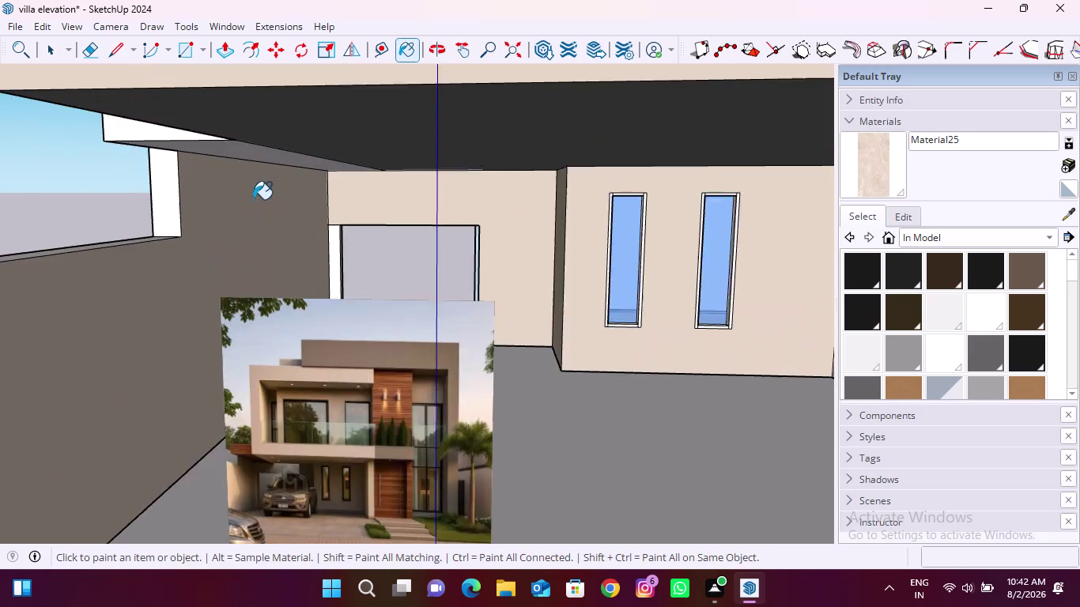
scroll(up, 3)
middle_drag(281, 185, 343, 157)
click(348, 136)
scroll(down, 3)
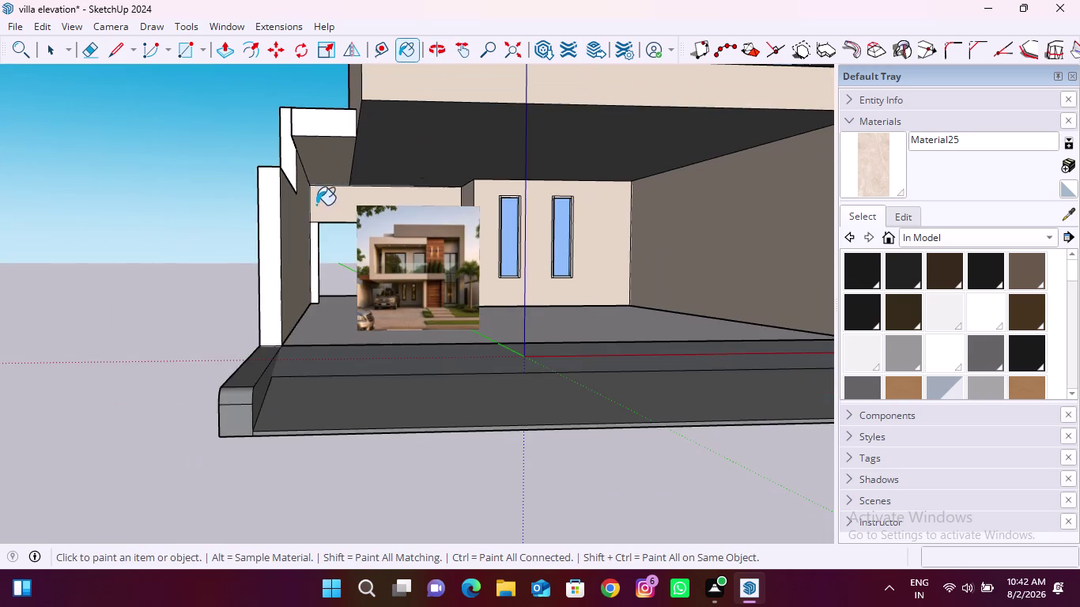
Paint the low boundary wall's faces, side strip and top edge beige.
middle_drag(309, 188, 400, 341)
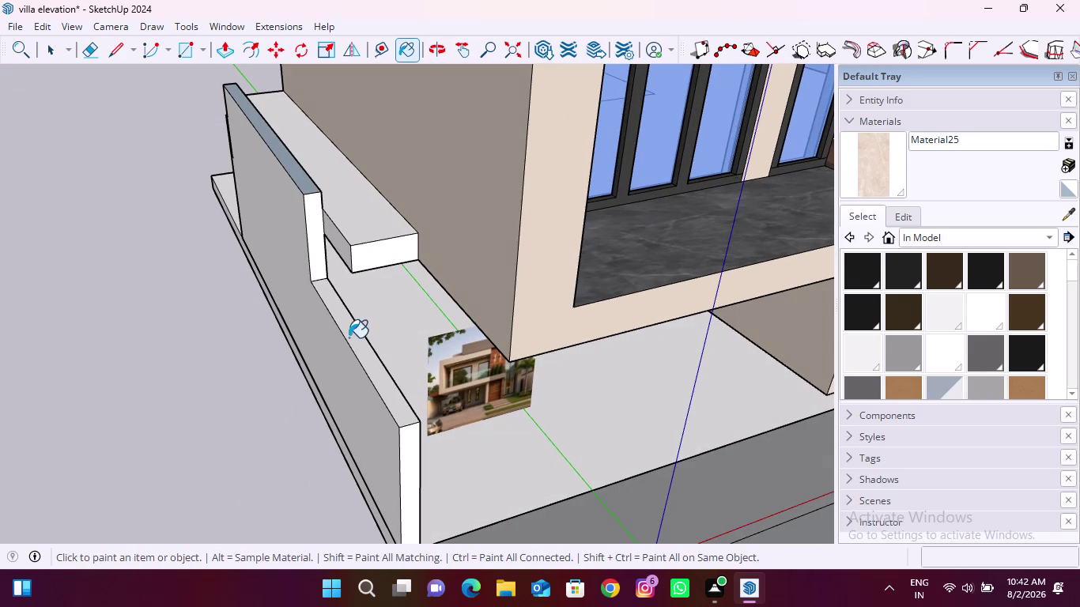
click(351, 336)
click(316, 330)
click(310, 215)
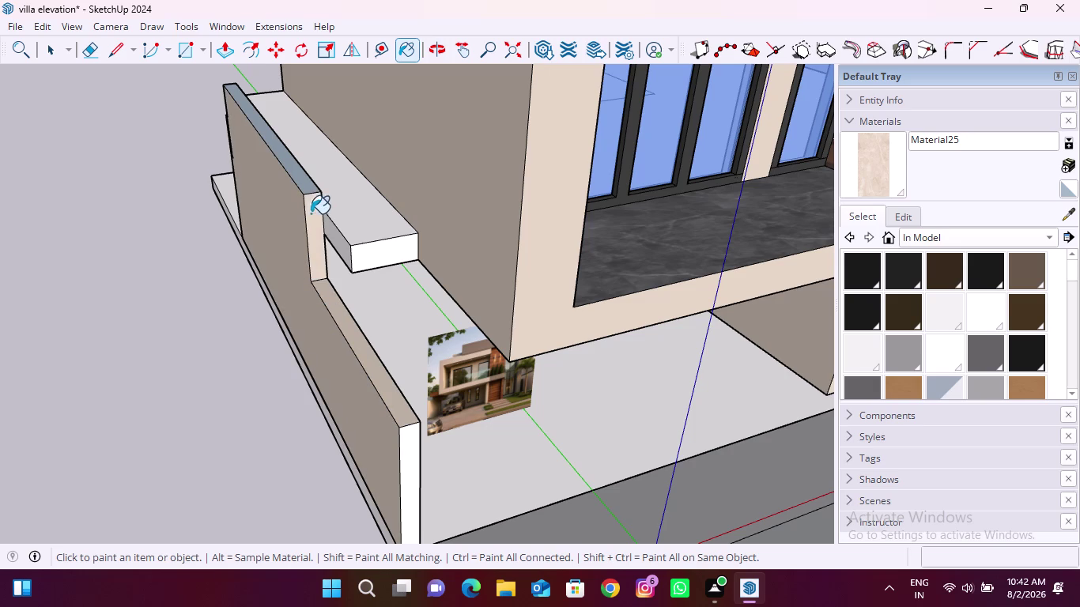
click(310, 184)
scroll(down, 3)
middle_drag(290, 291, 299, 296)
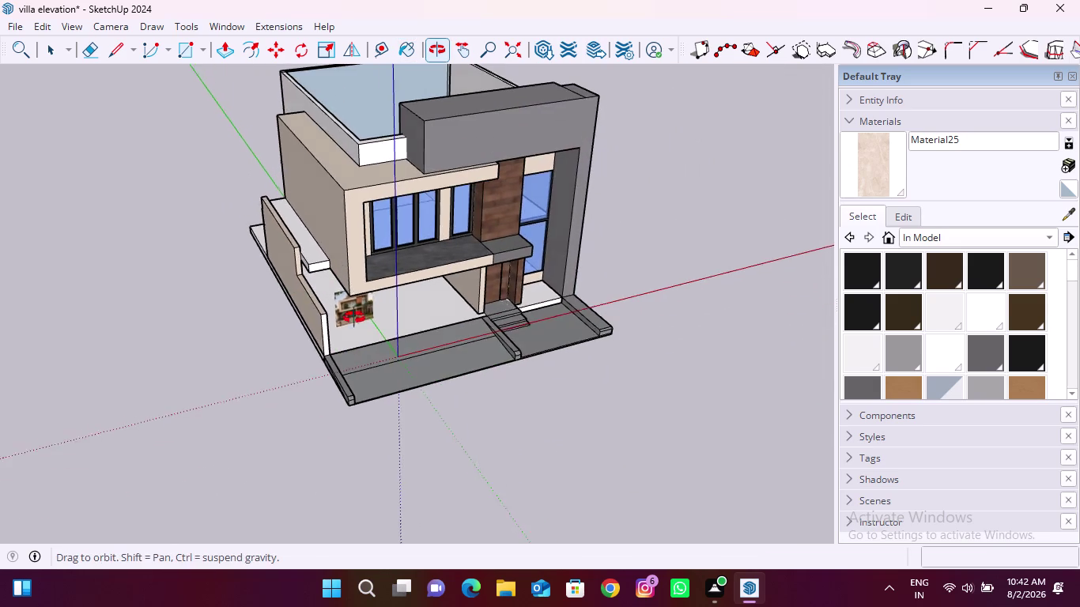
Orbit to the back of the villa and paint the large rear wall faces beige.
middle_drag(299, 296, 615, 343)
middle_drag(262, 318, 550, 260)
scroll(up, 3)
click(252, 269)
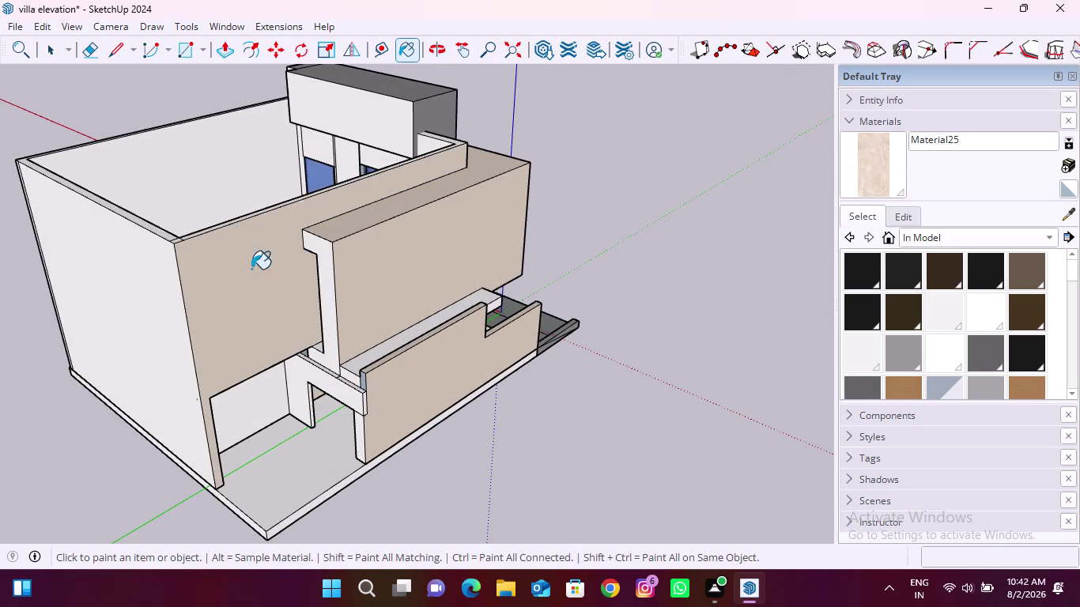
click(323, 295)
scroll(up, 3)
Paint the rear beam's faces, edge strips and end, plus the opening's inner face and post.
click(312, 370)
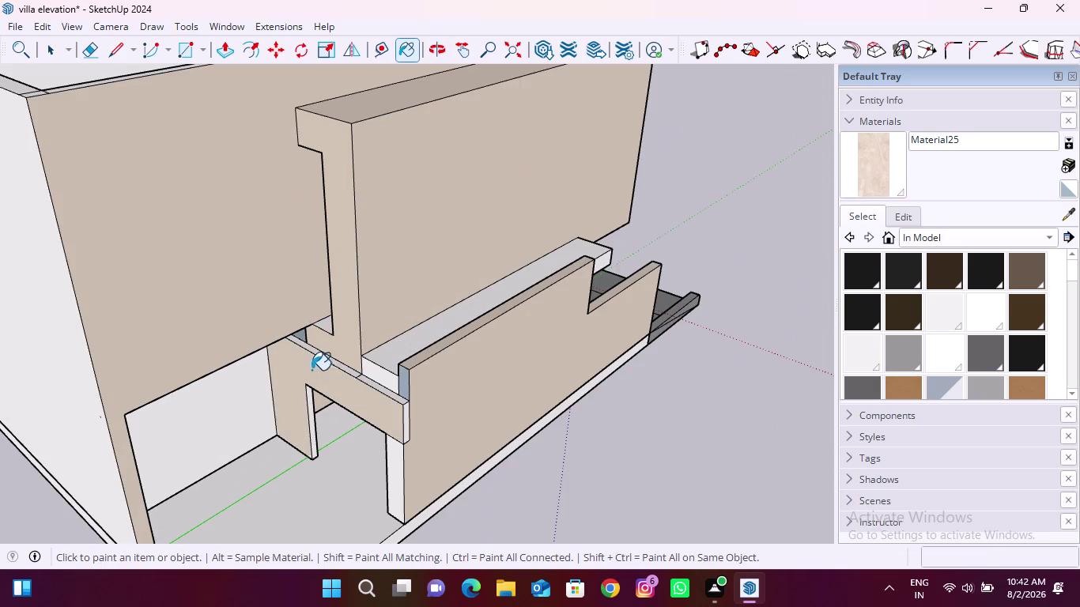
click(327, 359)
click(378, 388)
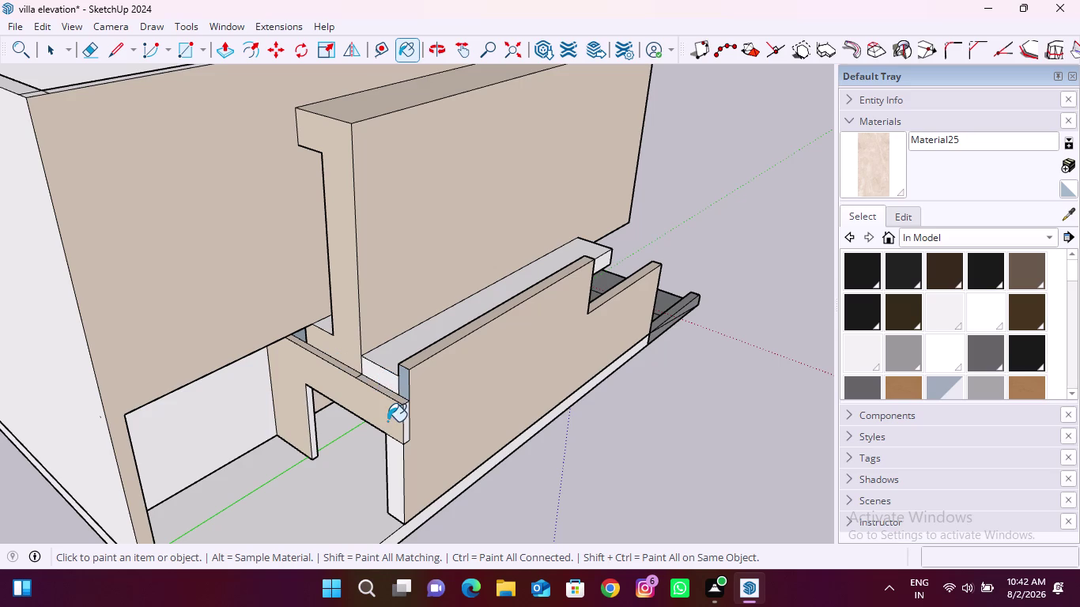
click(393, 448)
click(406, 422)
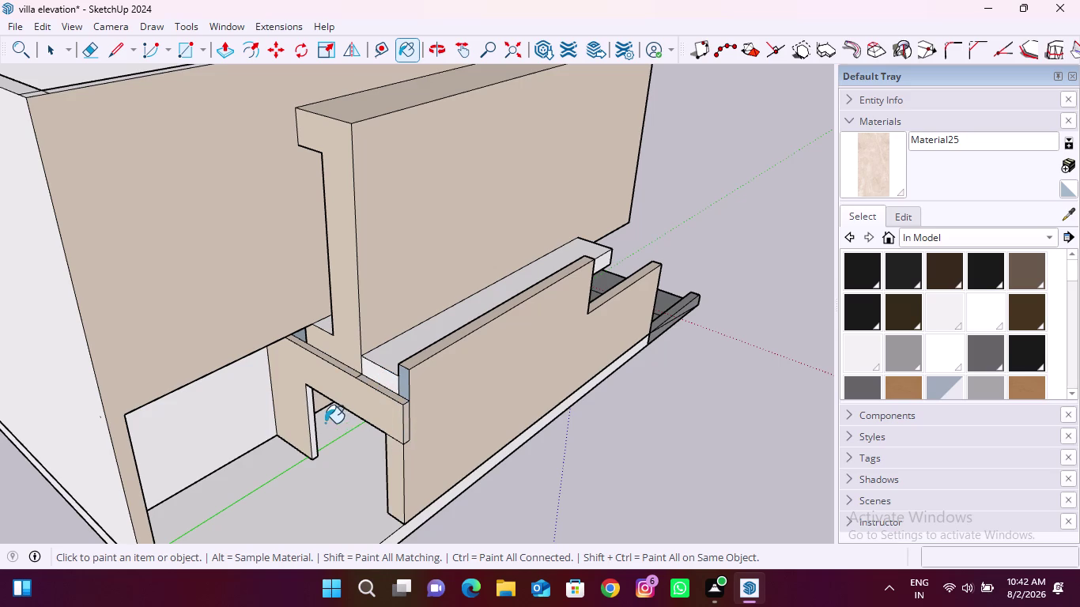
scroll(up, 3)
click(319, 396)
click(218, 372)
Paint the edge around the rear opening's top and the rear frame face.
middle_drag(269, 448, 269, 446)
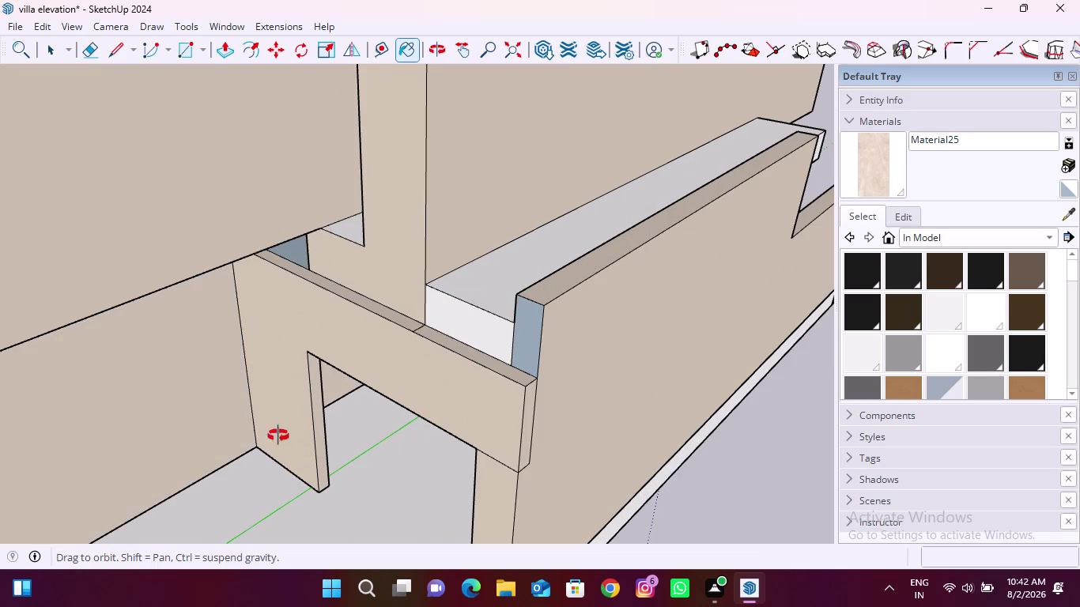
middle_drag(270, 446, 341, 267)
scroll(up, 3)
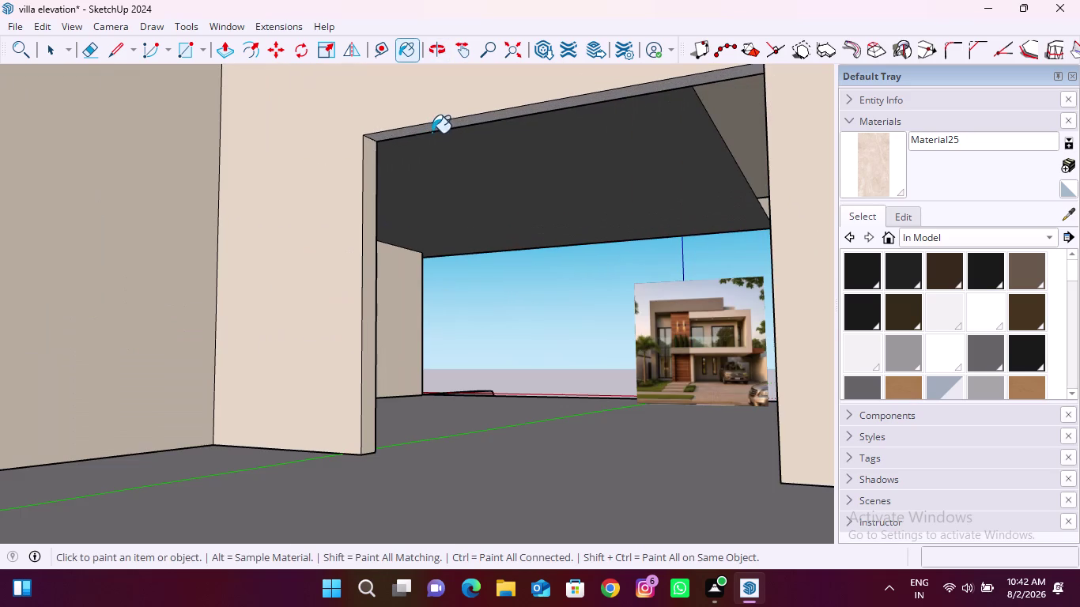
click(431, 127)
scroll(down, 3)
middle_drag(397, 175, 359, 284)
scroll(up, 3)
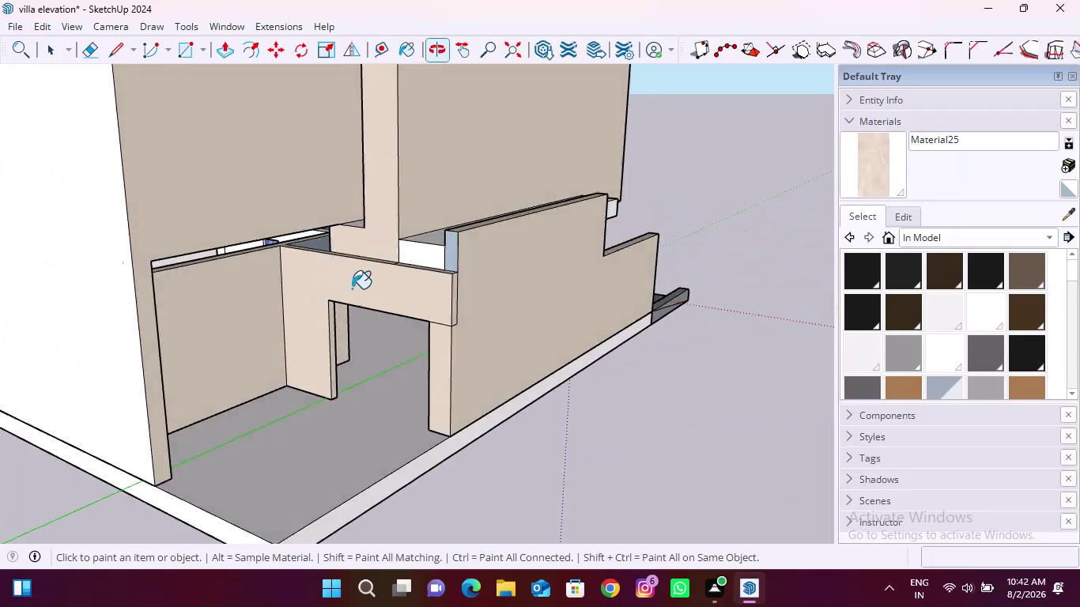
scroll(down, 3)
click(229, 280)
Swing around the rear corner and paint the side wall face beige.
scroll(down, 3)
middle_drag(168, 260, 169, 260)
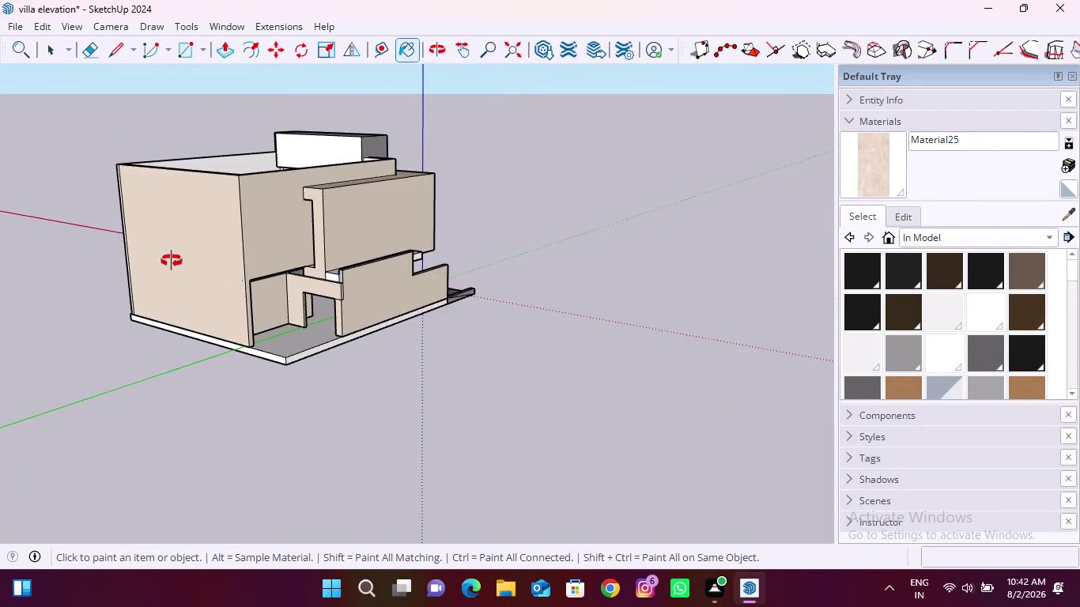
middle_drag(169, 261, 707, 309)
click(512, 310)
Look down into the upper room and paint its interior walls and recessed panel beige.
middle_drag(511, 218, 533, 357)
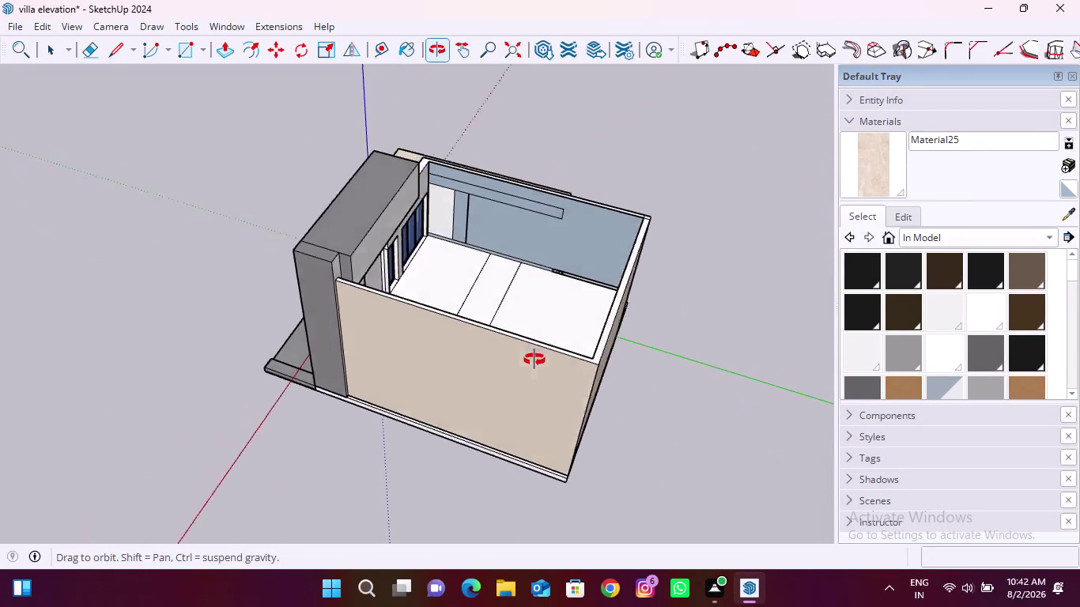
middle_drag(533, 357, 535, 360)
scroll(up, 3)
click(569, 235)
click(540, 193)
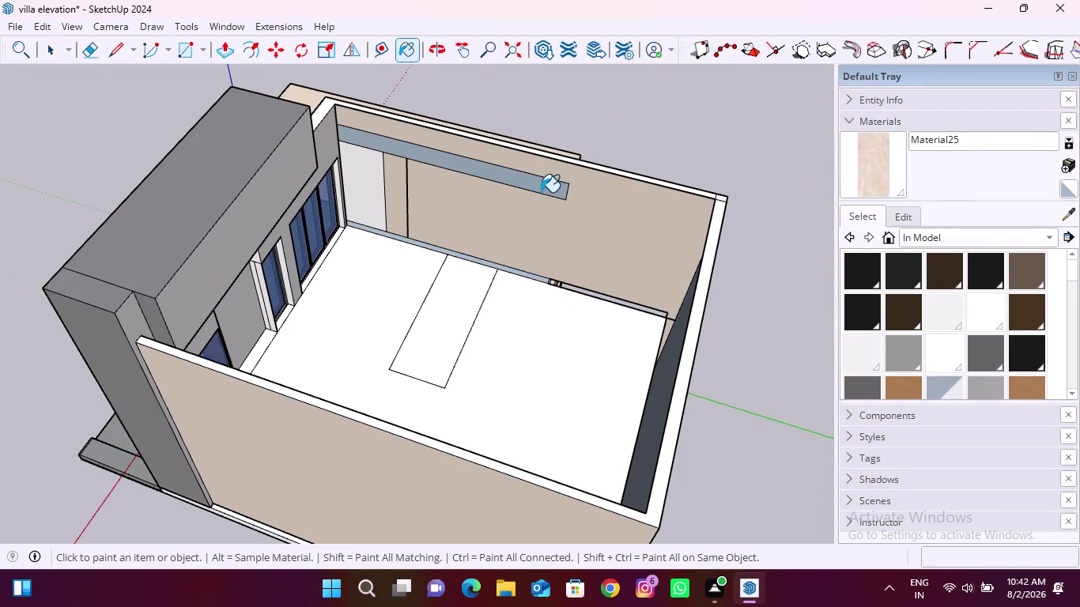
scroll(up, 3)
click(531, 177)
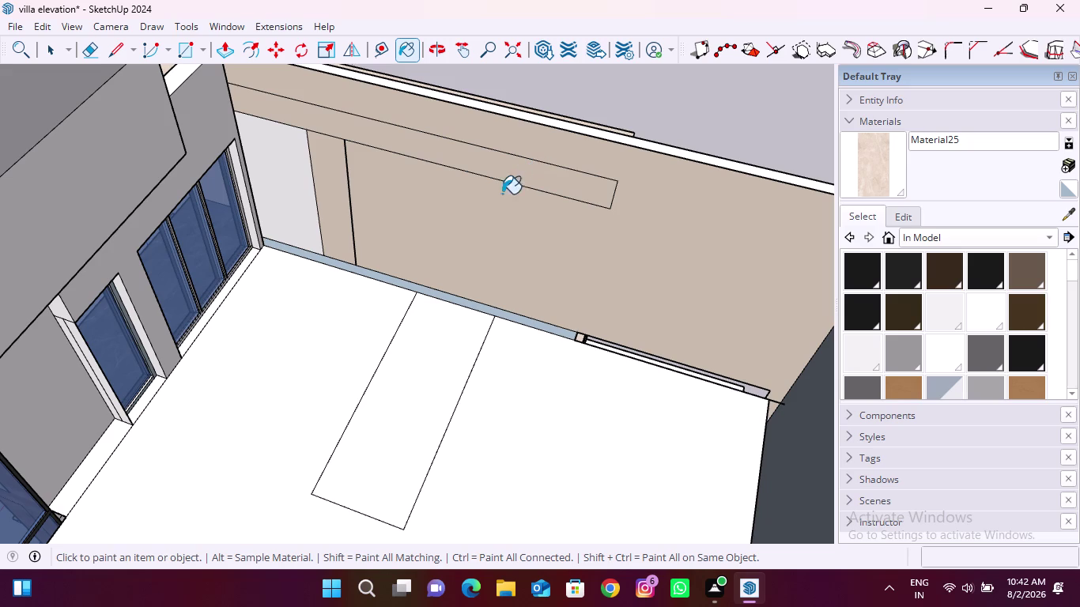
click(304, 195)
scroll(down, 3)
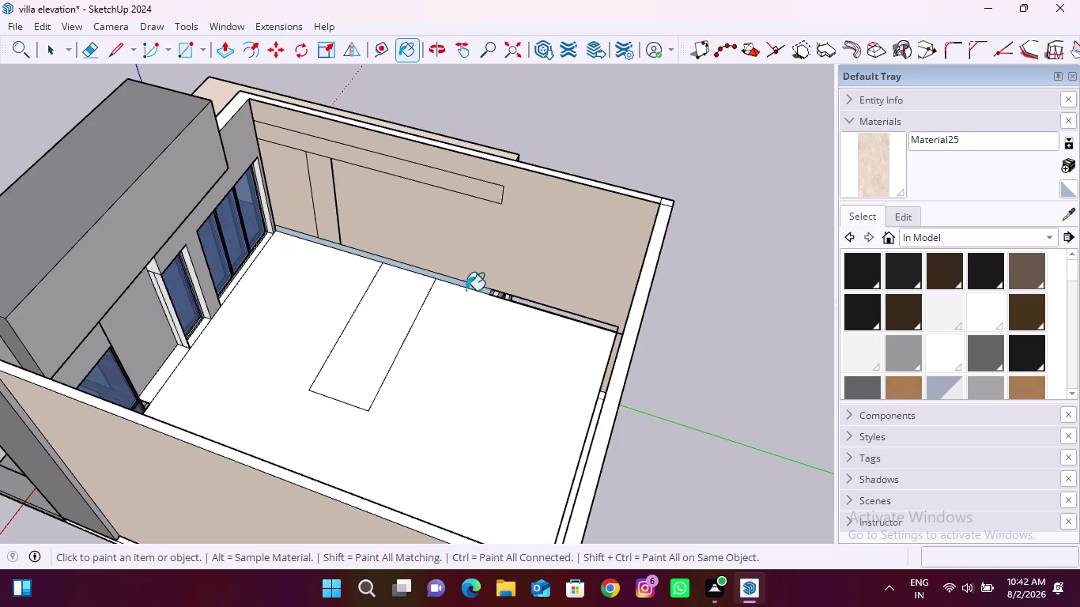
Paint the wall's bottom strip, the room floor and the outer side wall beige stone.
click(485, 333)
click(359, 338)
scroll(down, 3)
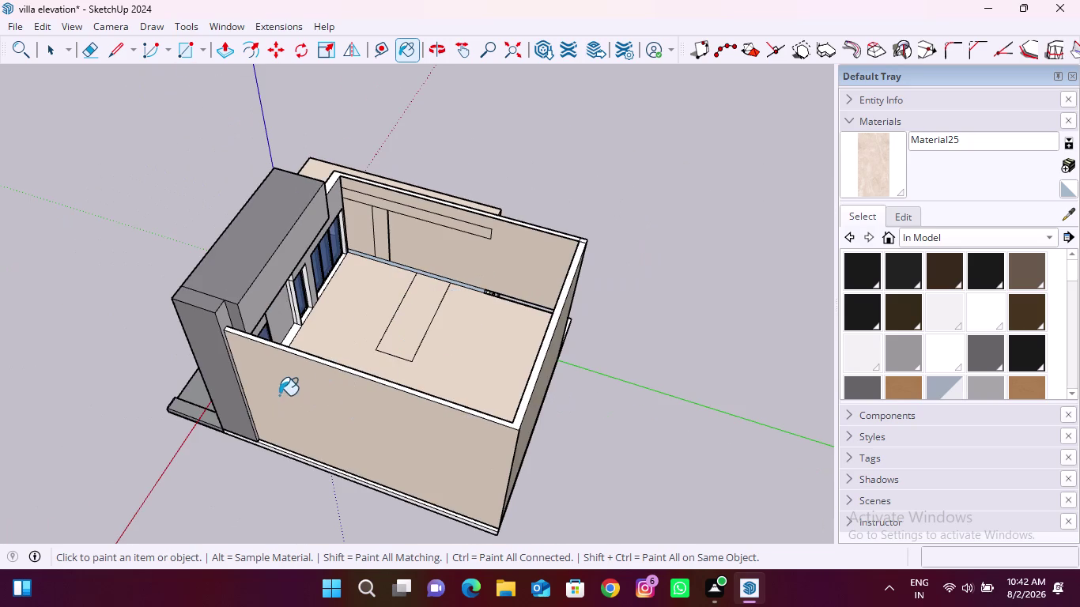
middle_drag(270, 392, 494, 399)
scroll(up, 3)
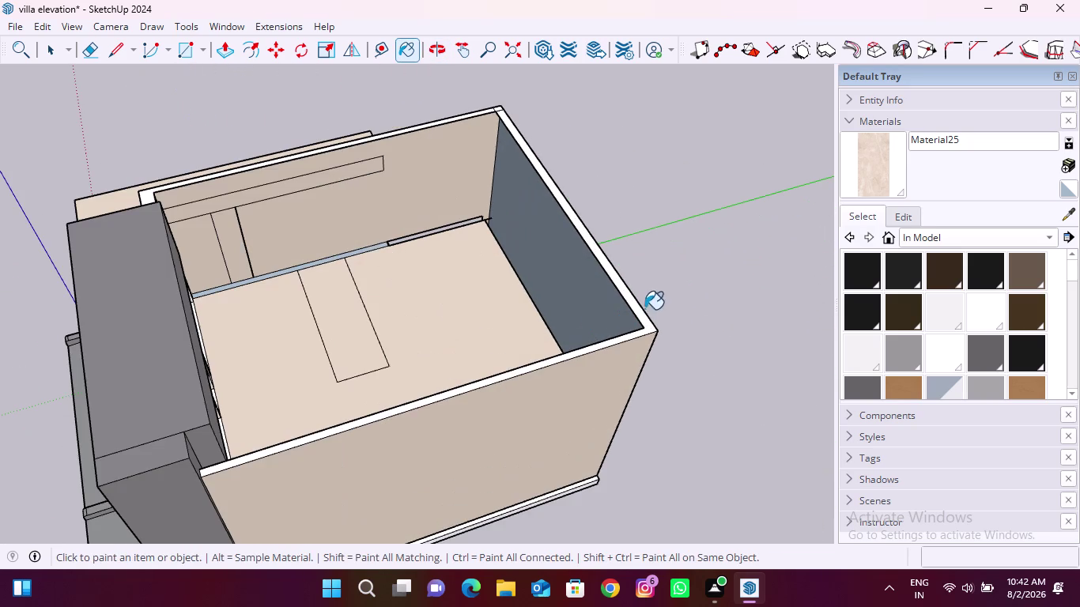
click(643, 313)
scroll(down, 3)
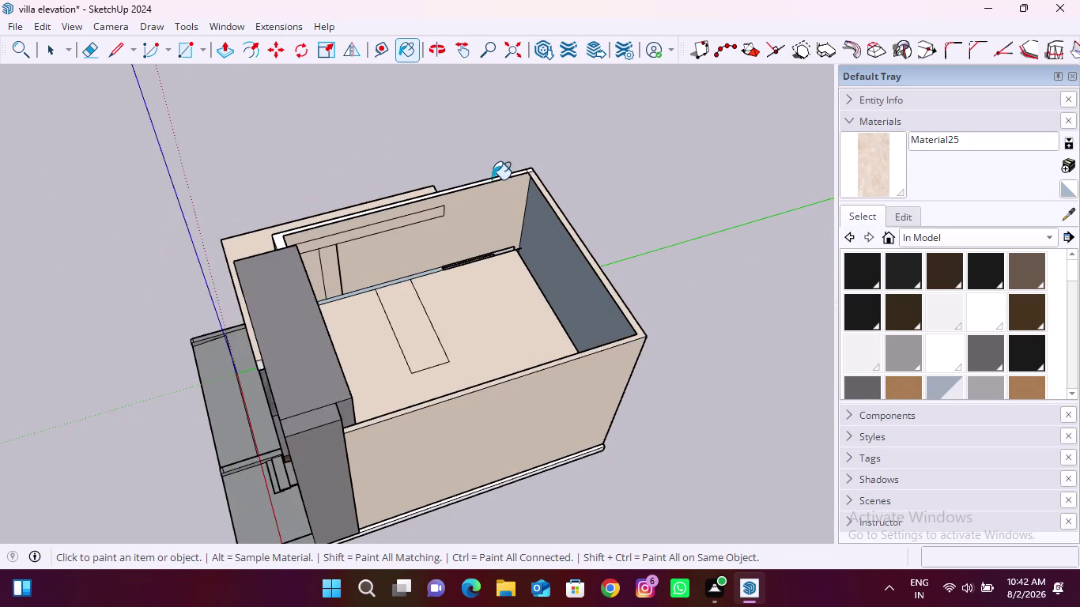
Paint the wall's top edge and corner strip beige.
scroll(up, 3)
click(540, 155)
click(514, 163)
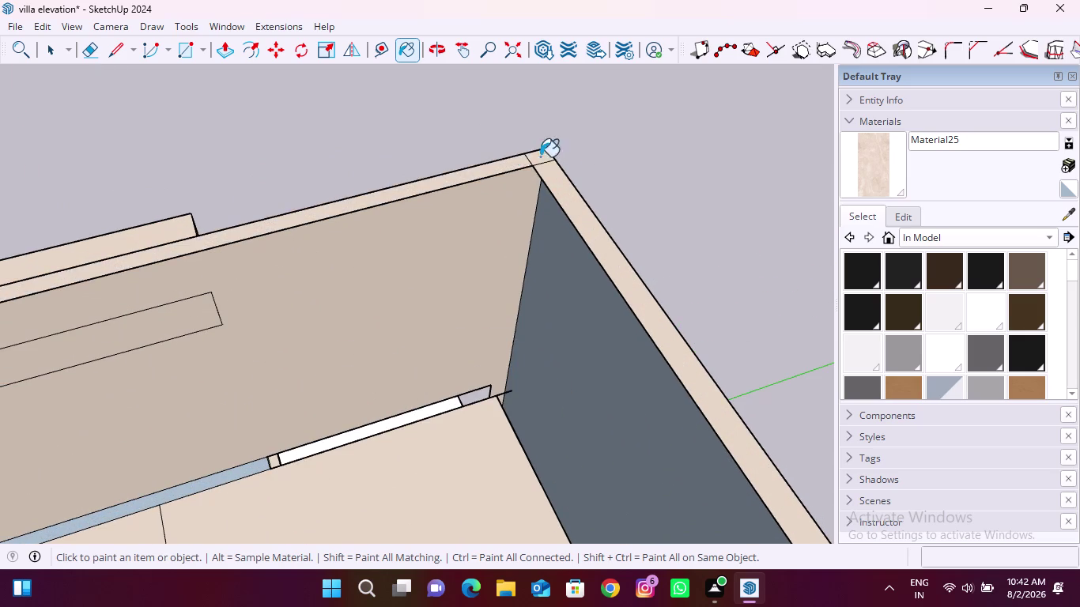
scroll(down, 3)
scroll(up, 3)
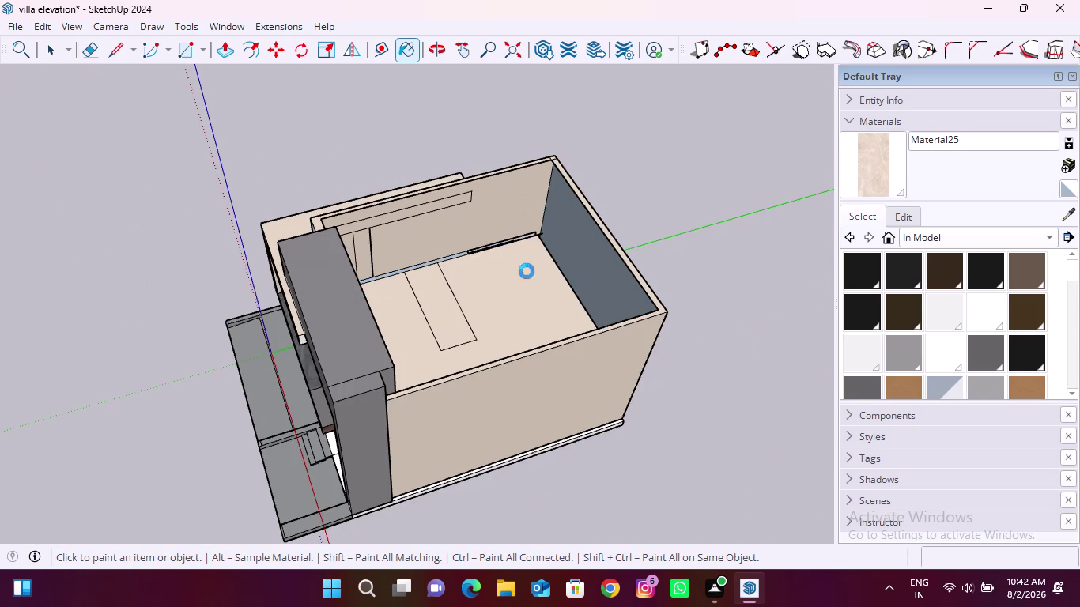
scroll(up, 3)
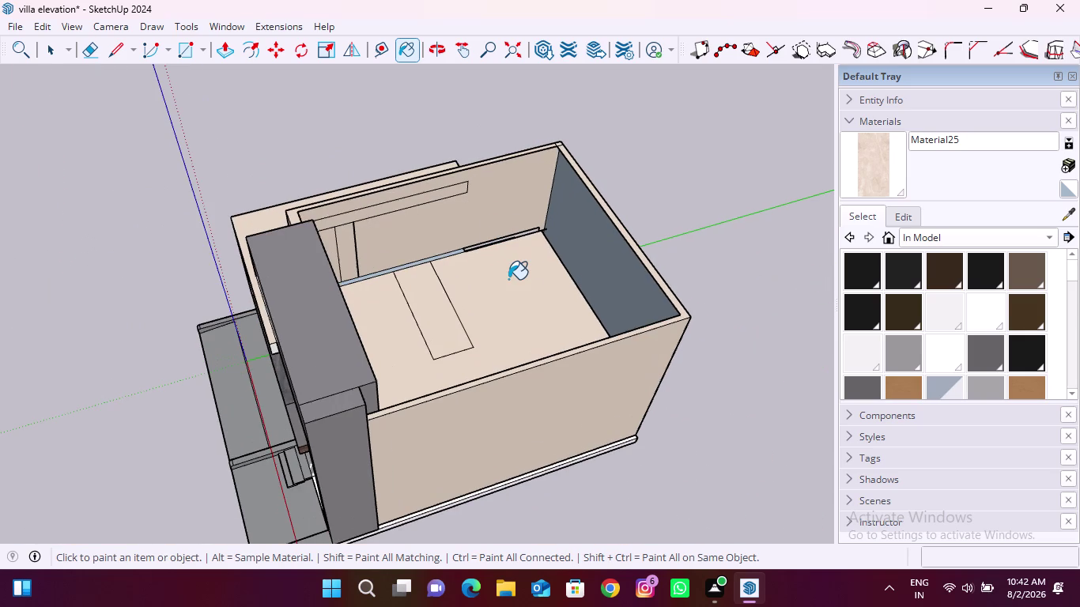